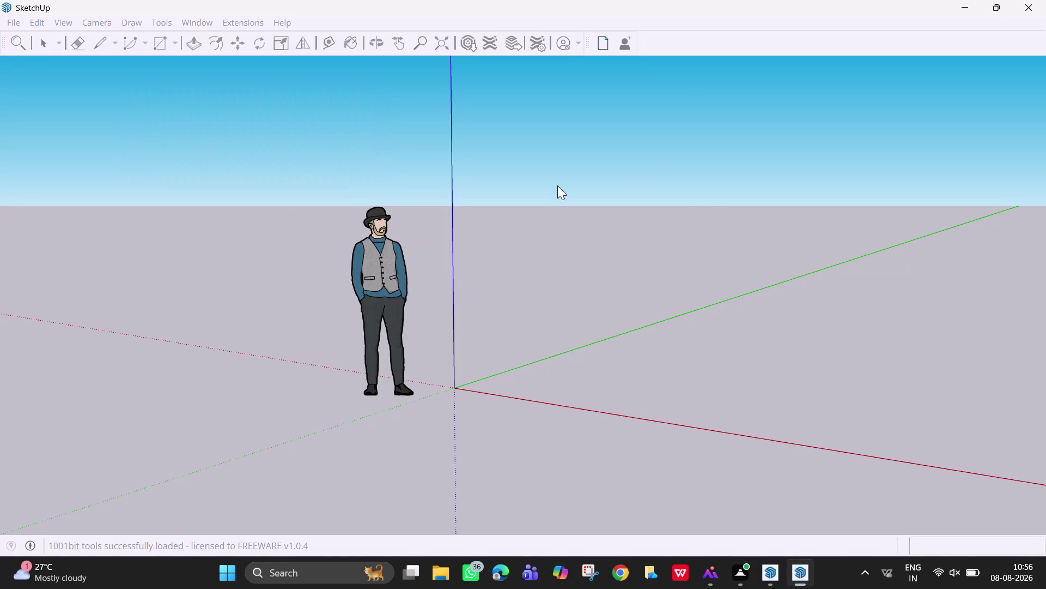
Orbit and zoom the empty model to show sky and horizon, then open Extension Manager.
middle_drag(607, 294, 741, 360)
scroll(down, 3)
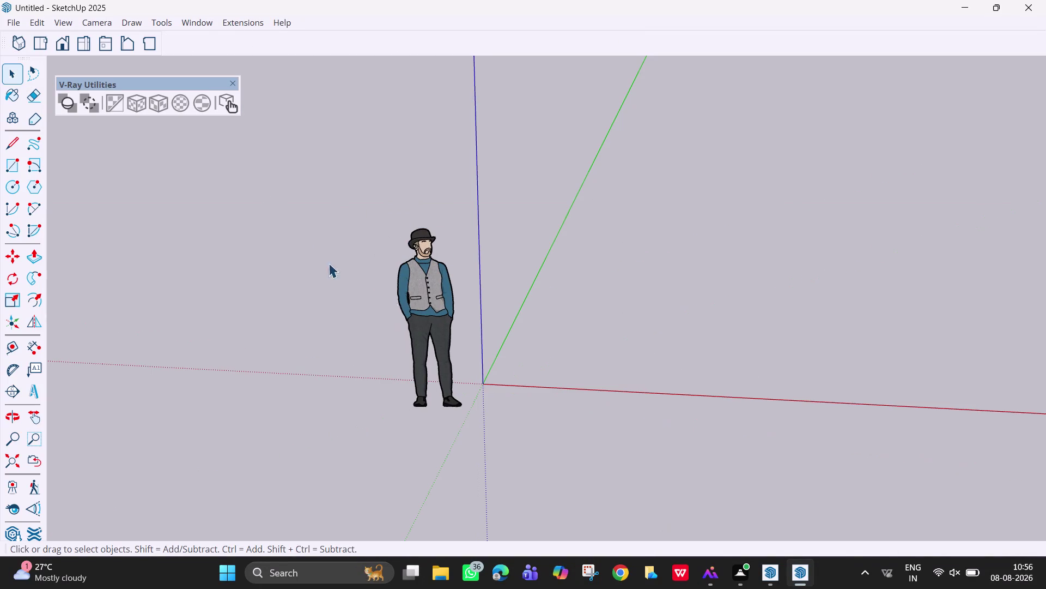
middle_drag(644, 298, 629, 251)
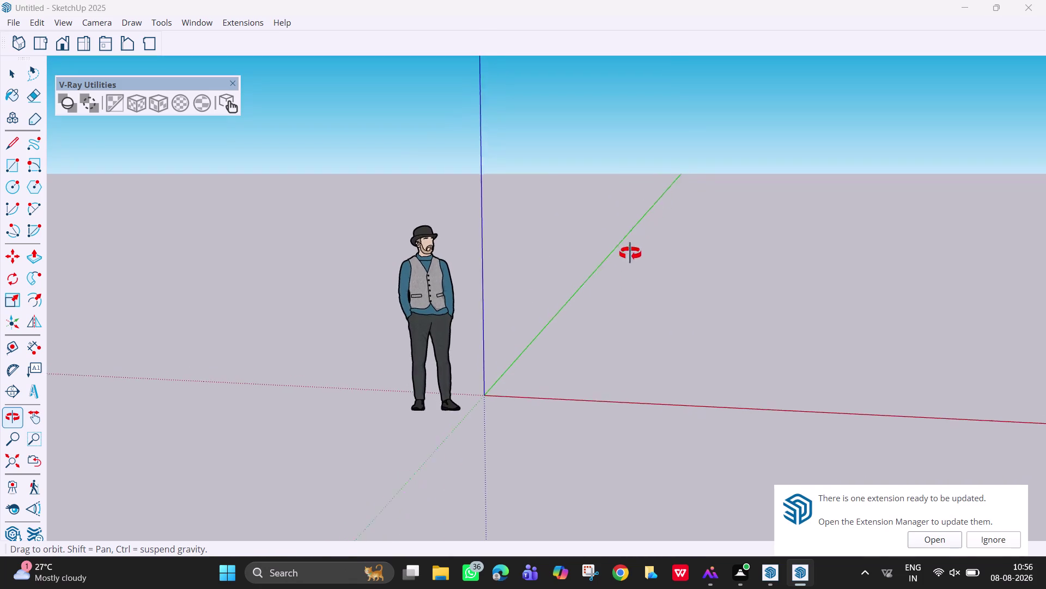
middle_drag(628, 252, 636, 256)
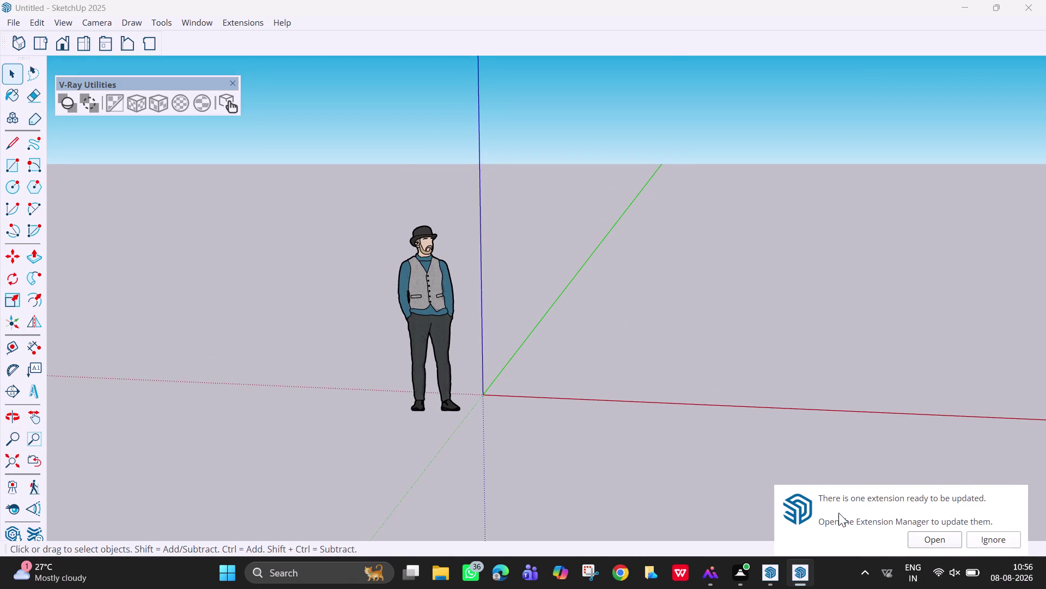
click(934, 538)
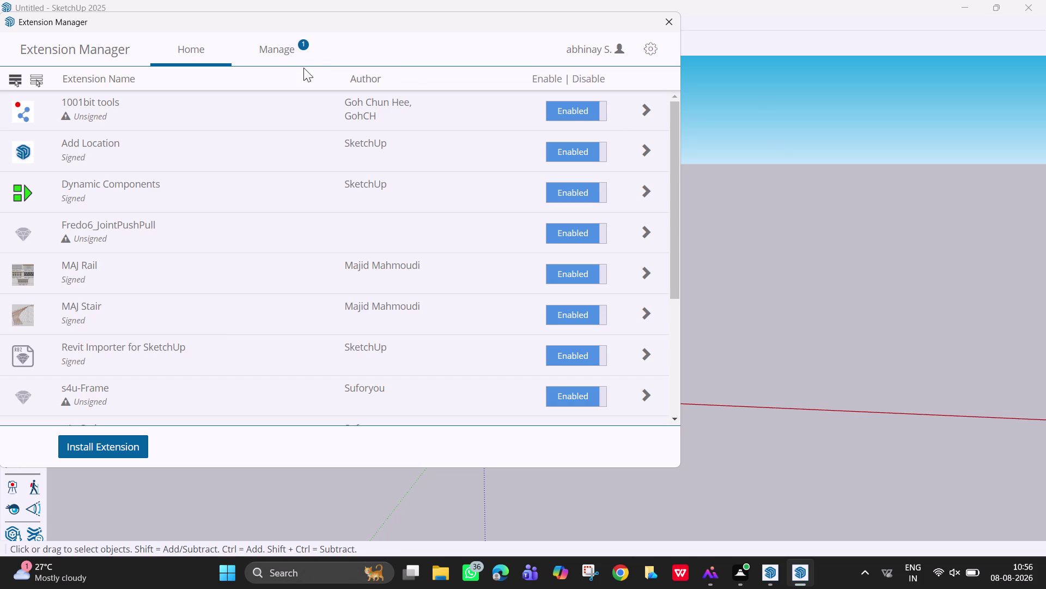
click(278, 54)
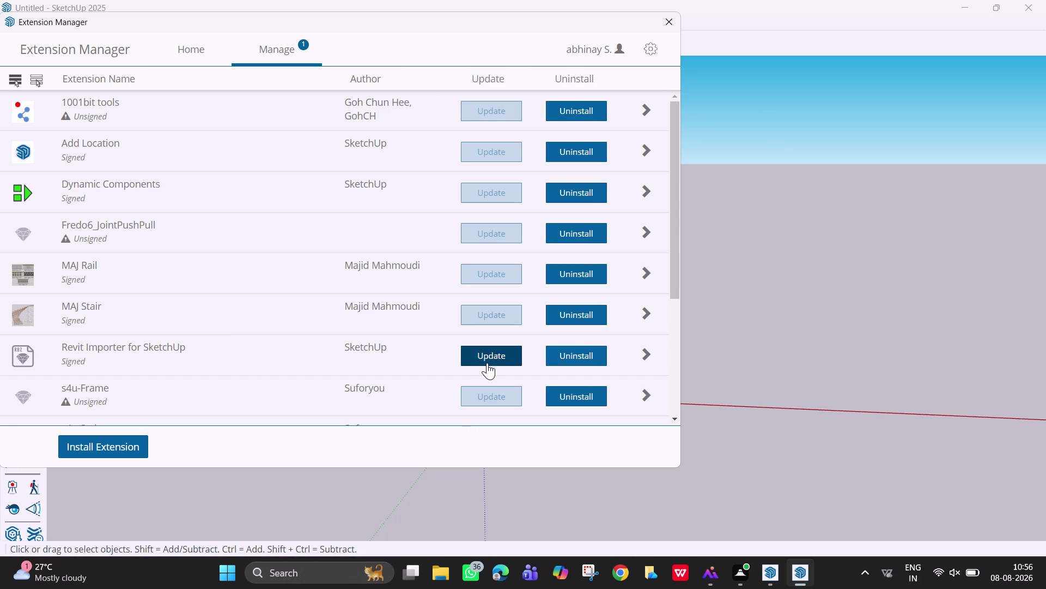
click(489, 362)
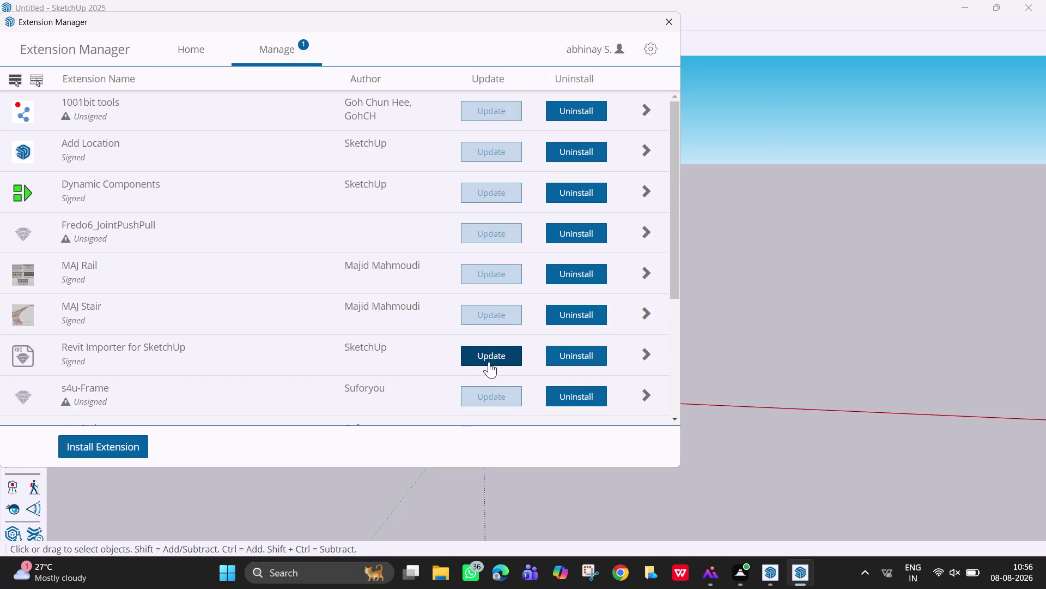
click(492, 356)
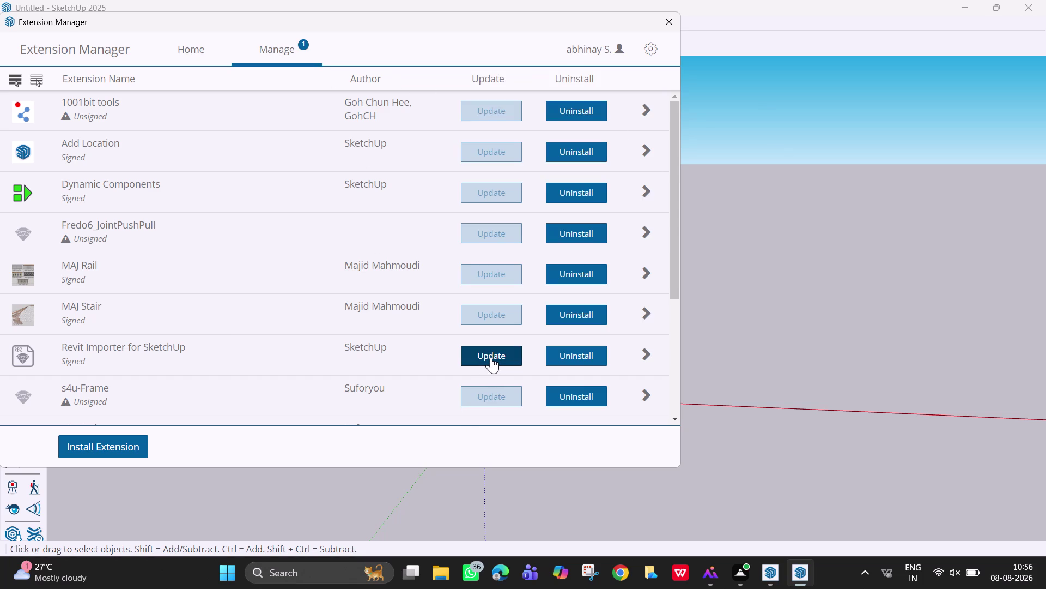
triple_click(492, 357)
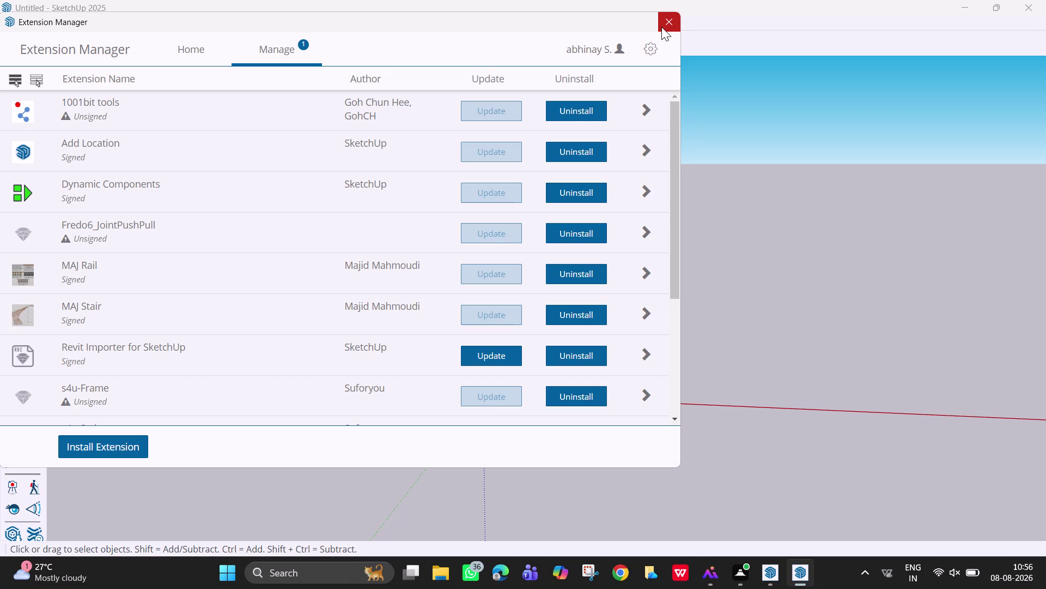
click(496, 351)
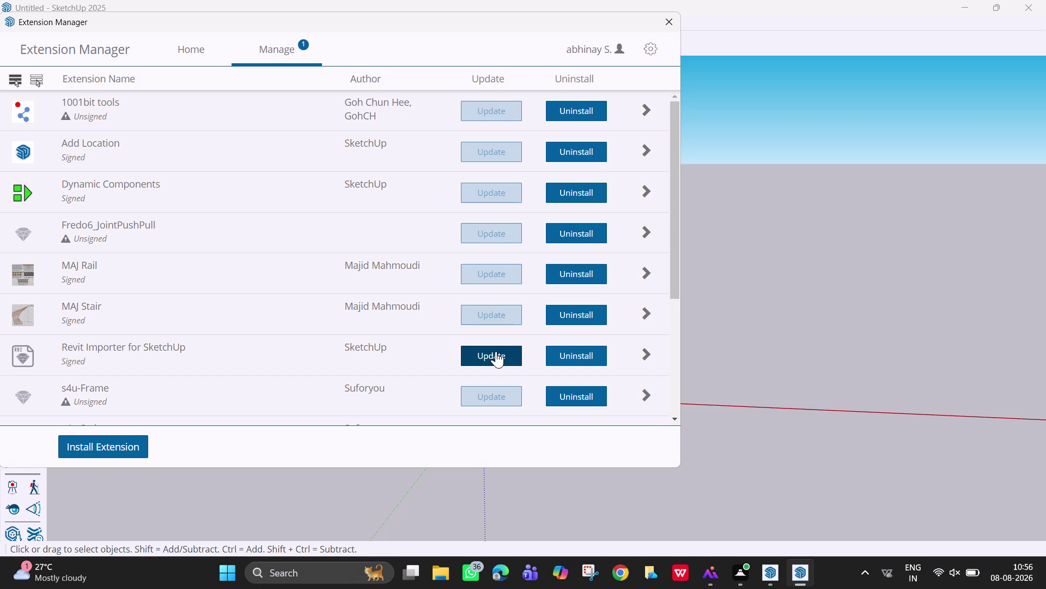
triple_click(496, 351)
click(496, 351)
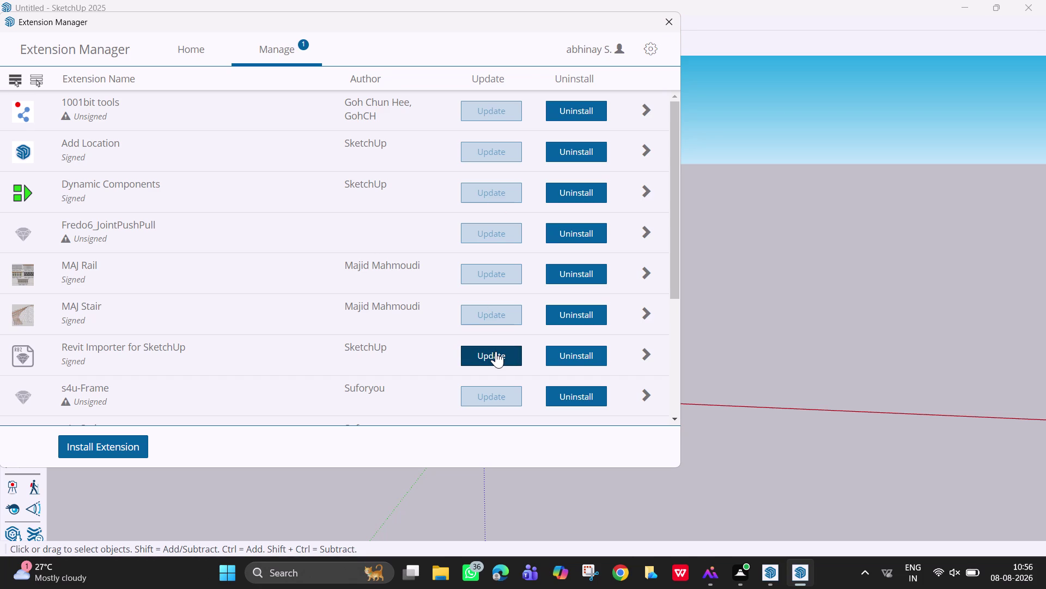
click(496, 351)
click(496, 351)
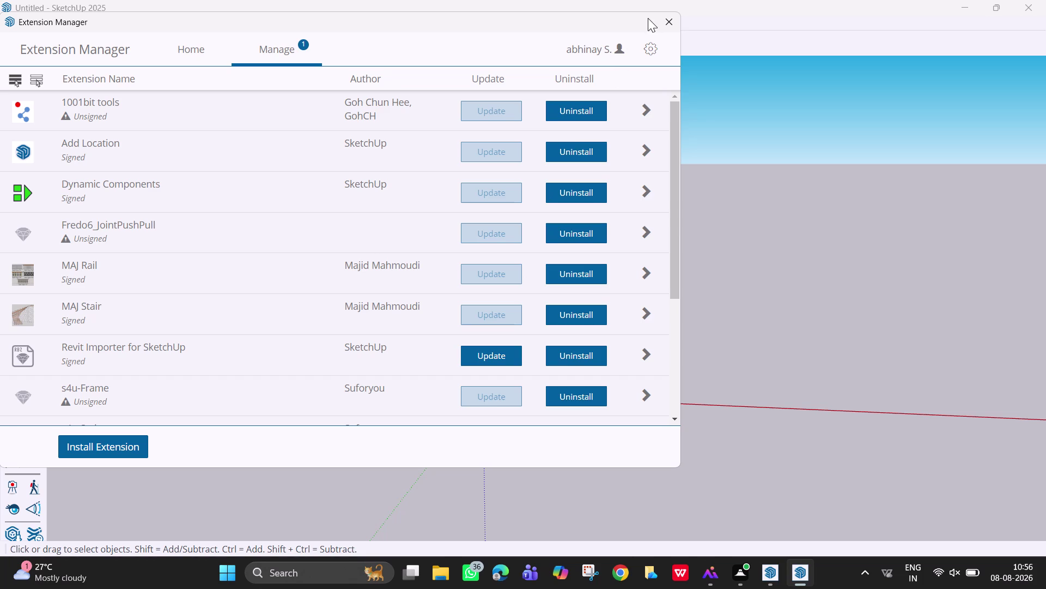
click(673, 23)
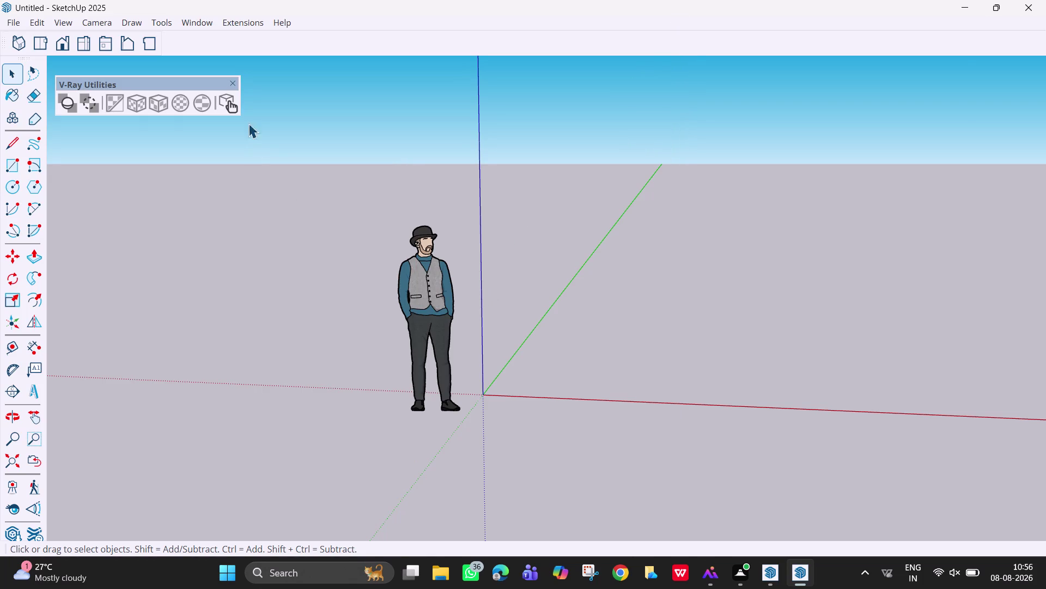
Drag the floating V-Ray Utilities toolbar up toward the top toolbar row.
drag(173, 86, 432, 31)
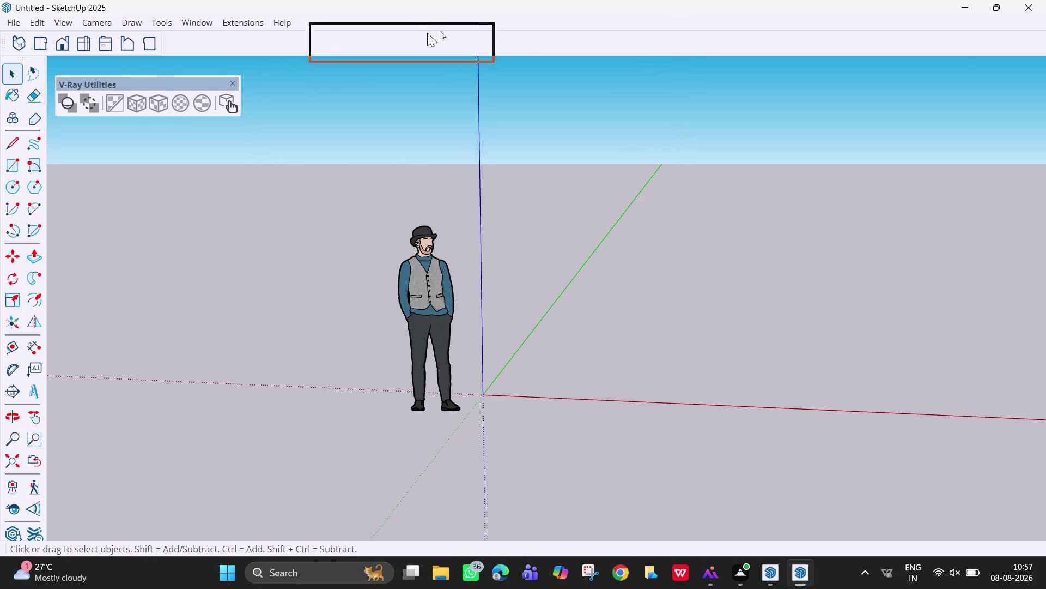
drag(432, 32, 797, 19)
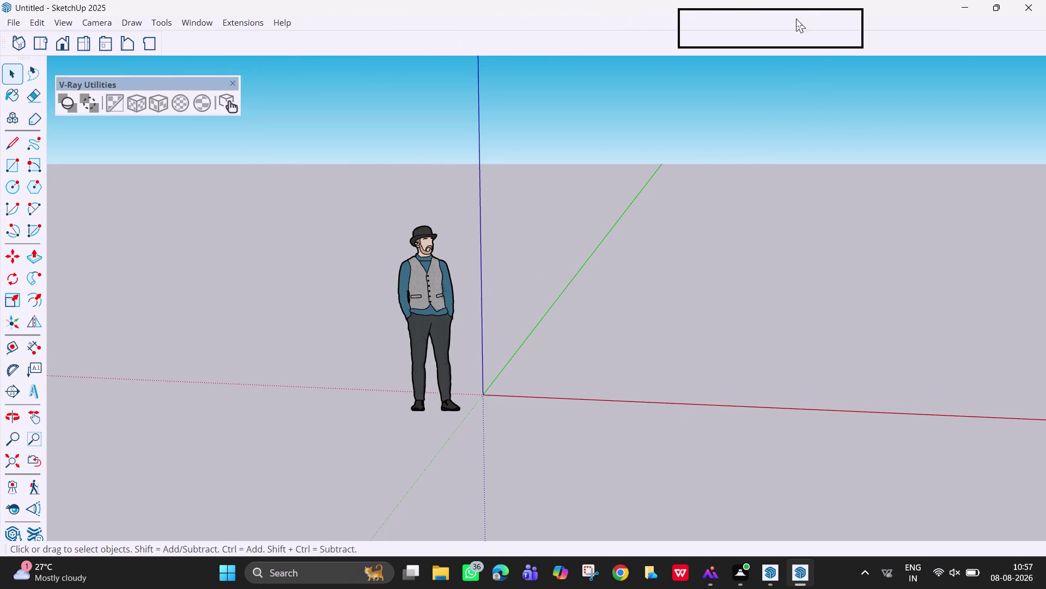
drag(796, 19, 322, 40)
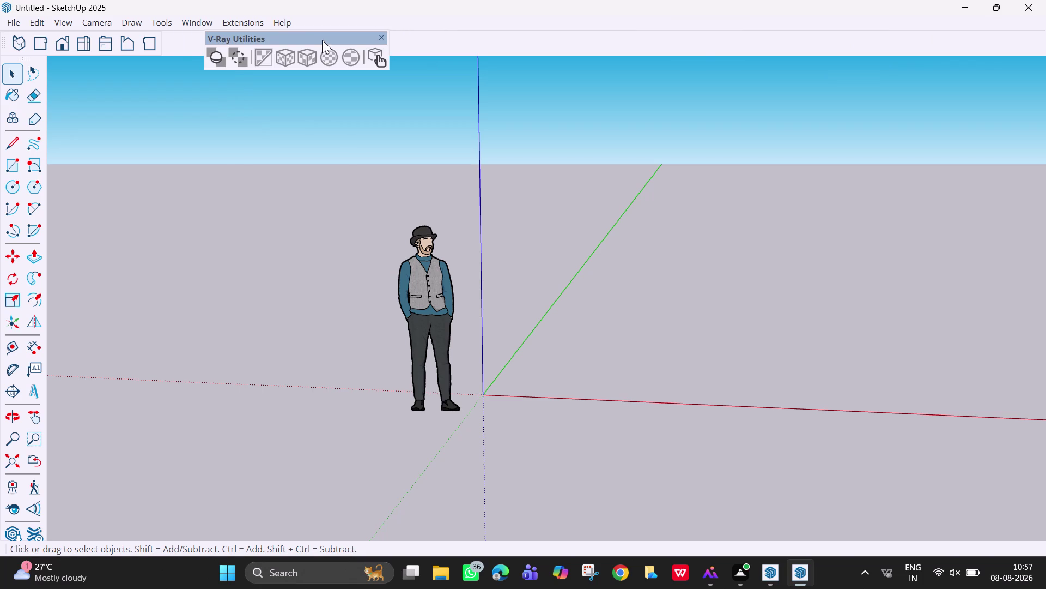
click(68, 25)
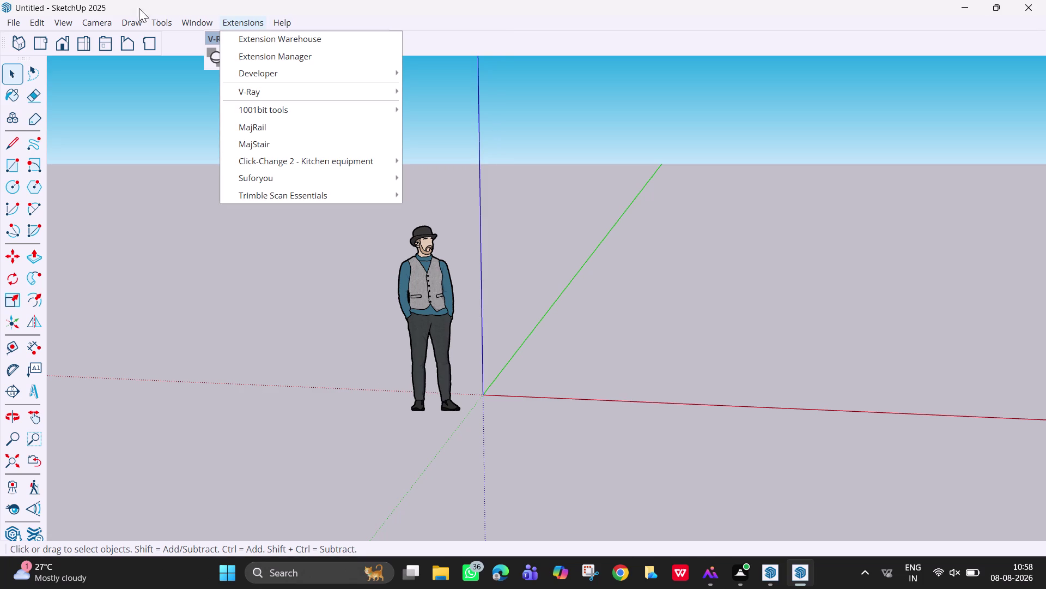
Close the extensions list and move the V-Ray Utilities toolbar higher up.
click(91, 19)
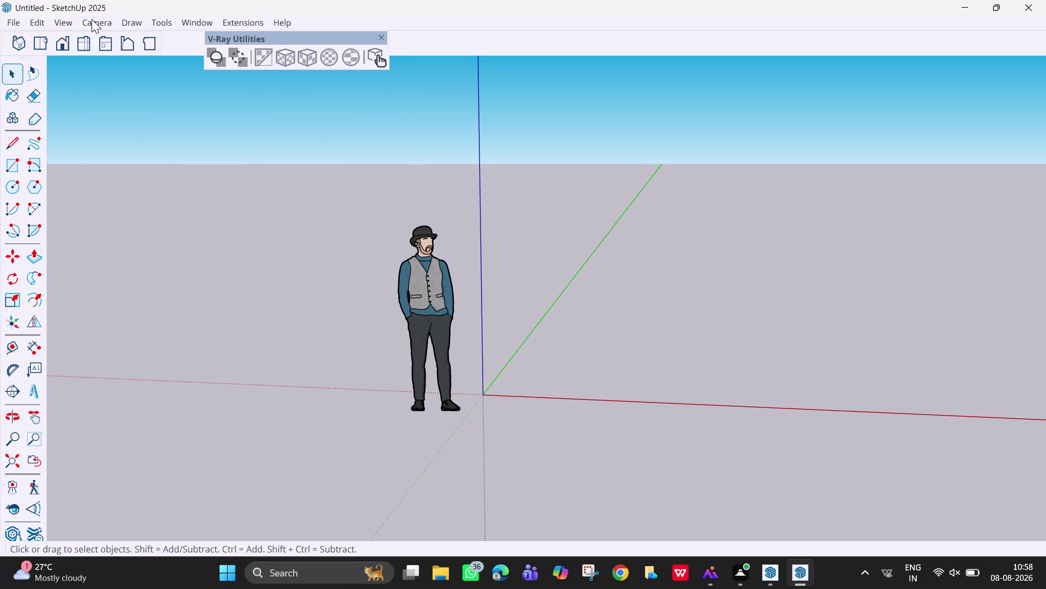
click(4, 34)
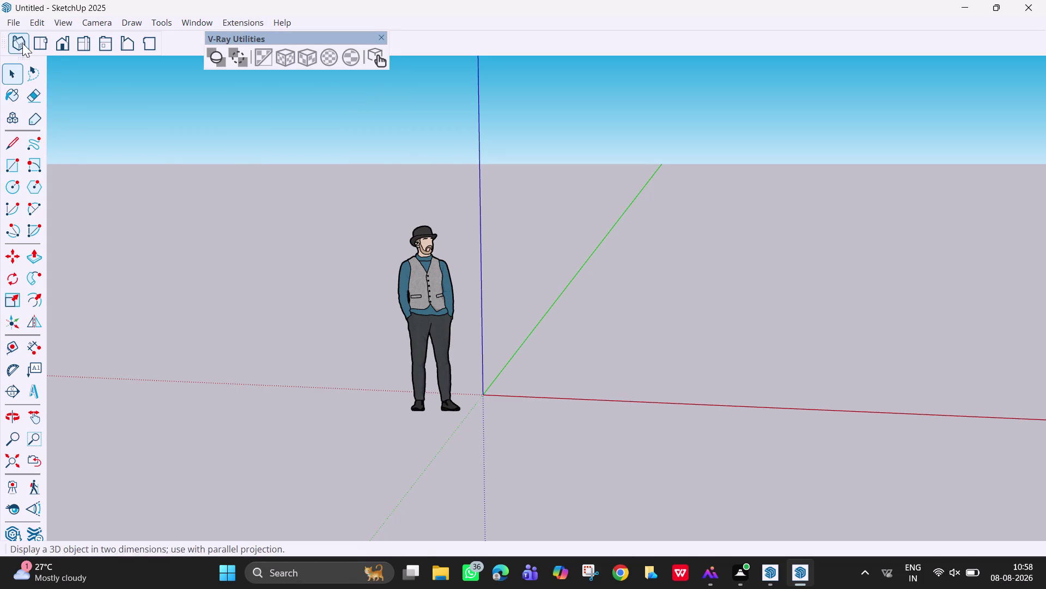
drag(251, 39, 412, 25)
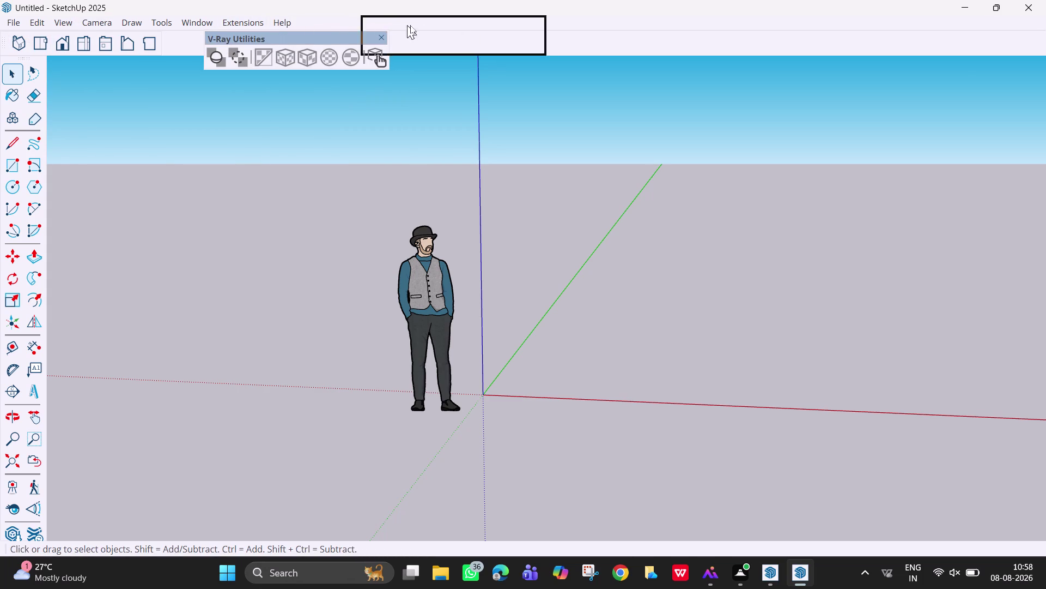
drag(412, 25, 436, 26)
In the Toolbars options, turn off Large Icons and Show Screen Tips, then close.
right_click(431, 25)
right_click(423, 24)
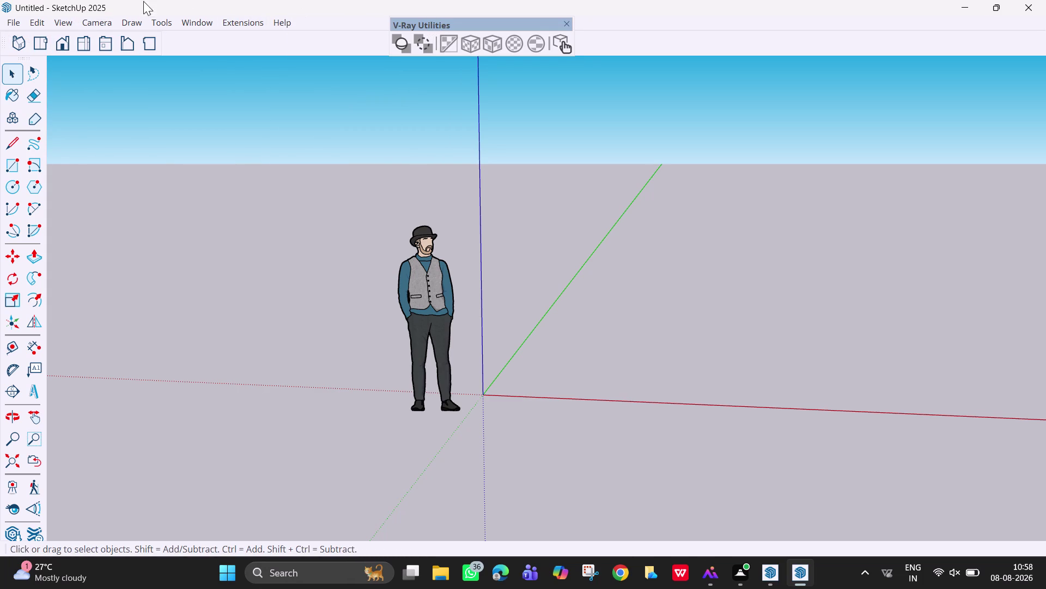
click(60, 19)
click(79, 35)
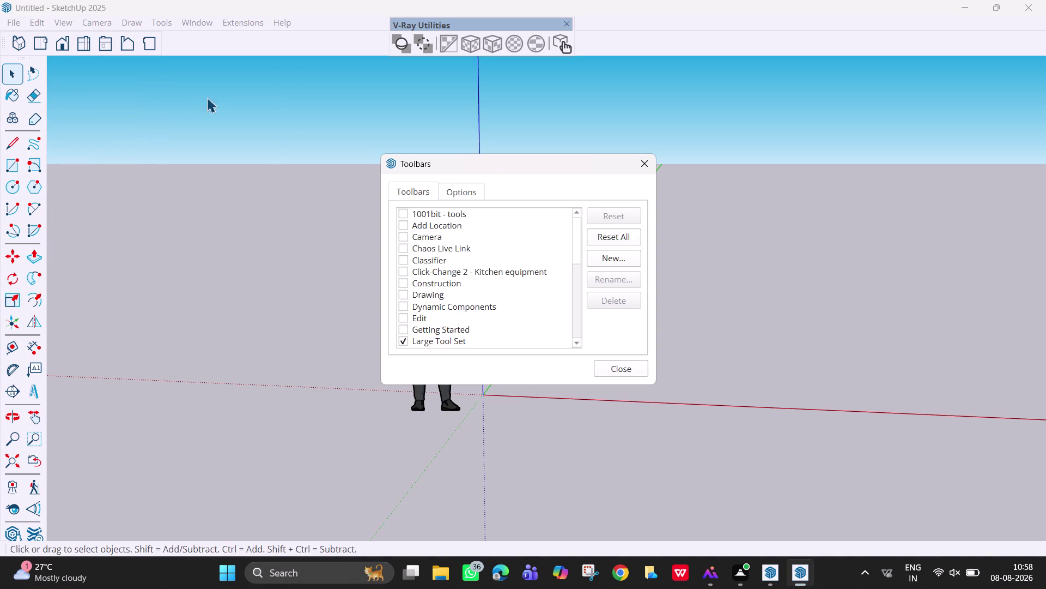
click(421, 191)
click(477, 195)
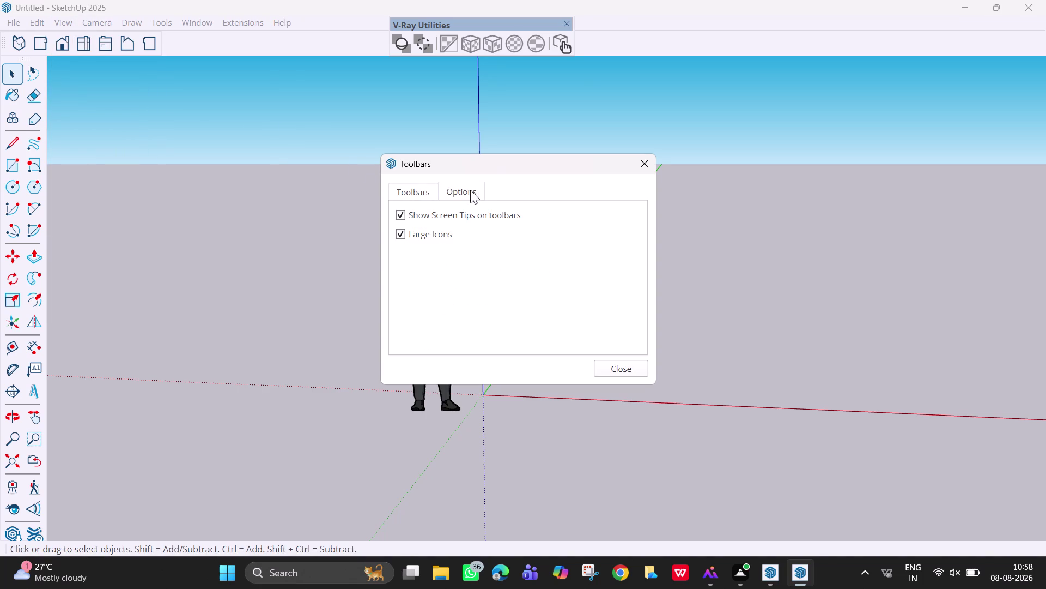
click(395, 234)
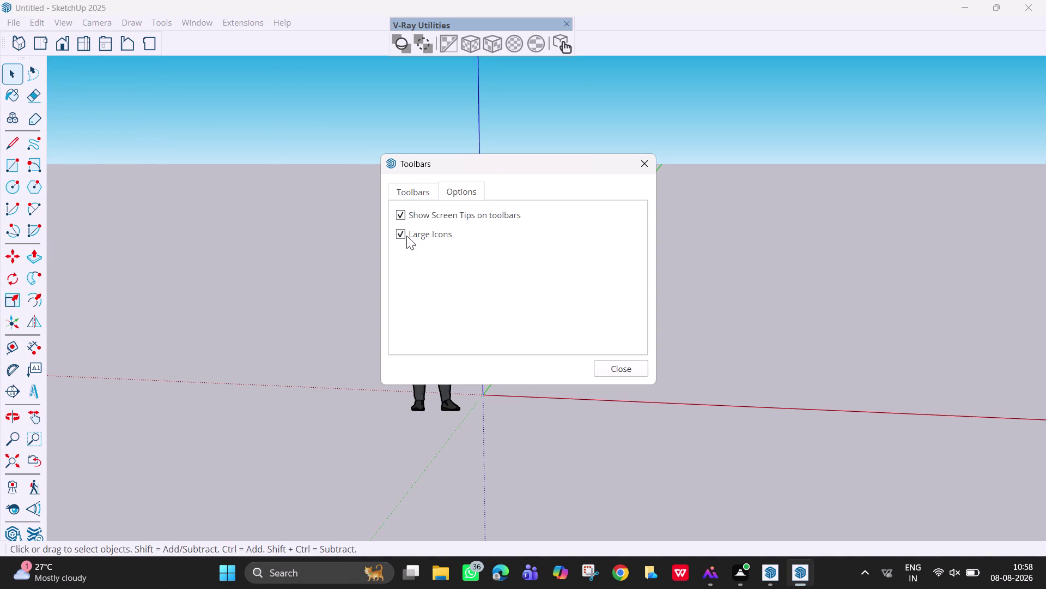
click(399, 232)
click(399, 217)
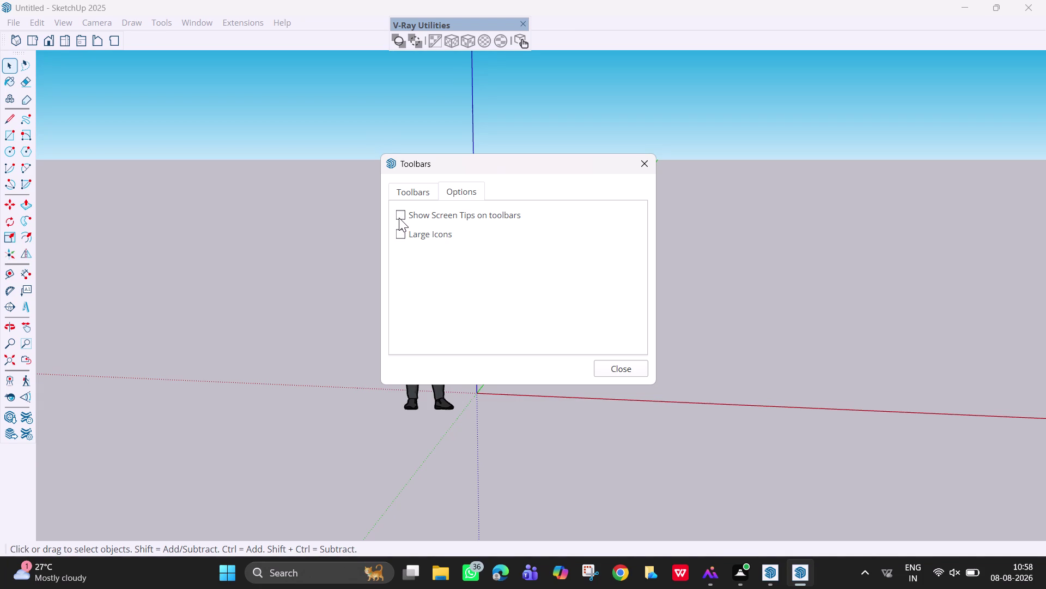
click(399, 218)
click(620, 373)
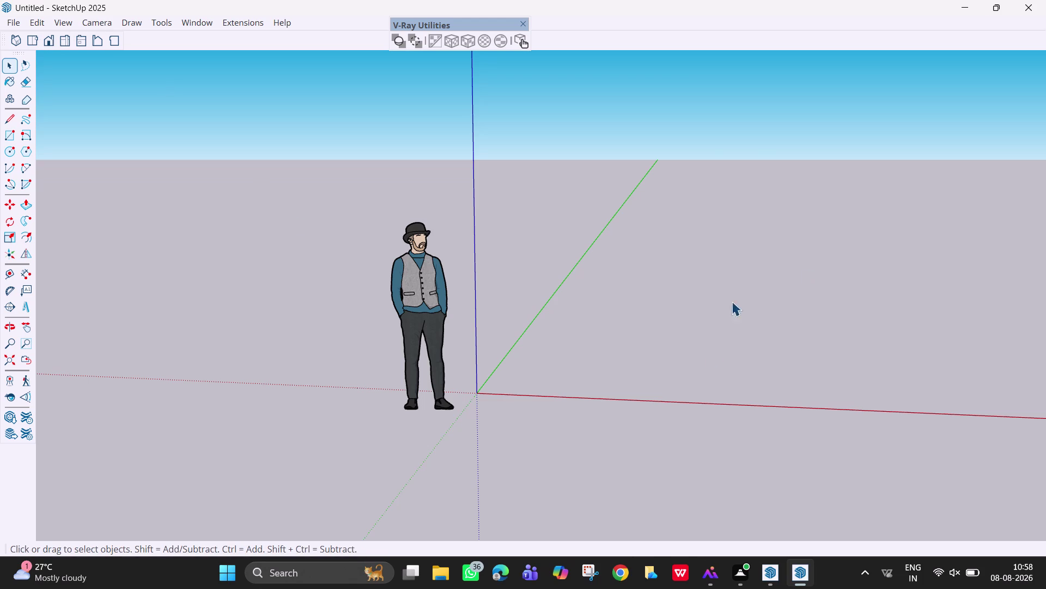
Draw a trial 12',12 rectangle on the ground plane.
middle_drag(671, 257, 697, 337)
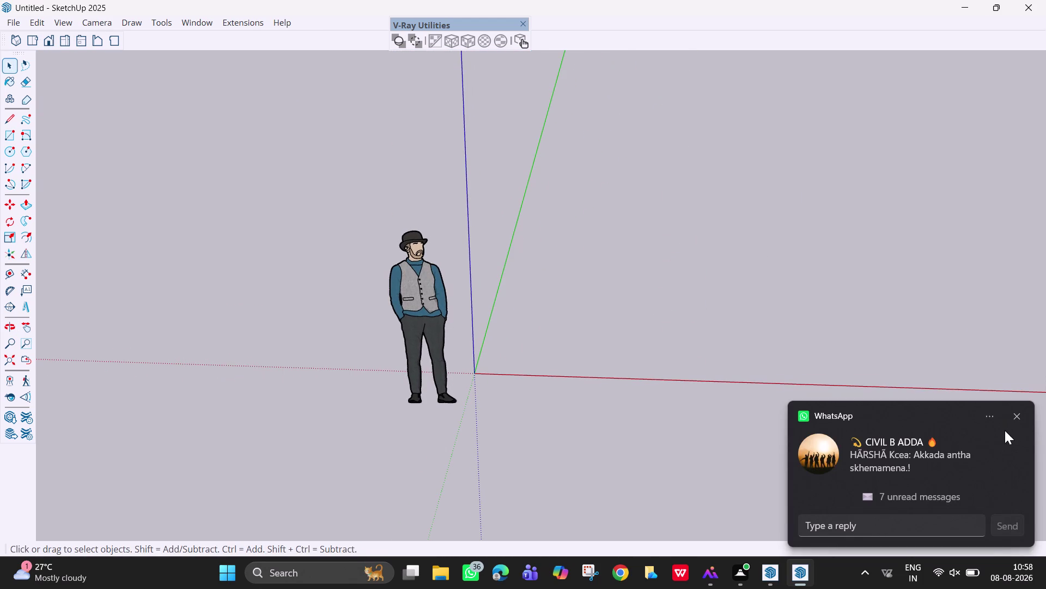
click(1015, 413)
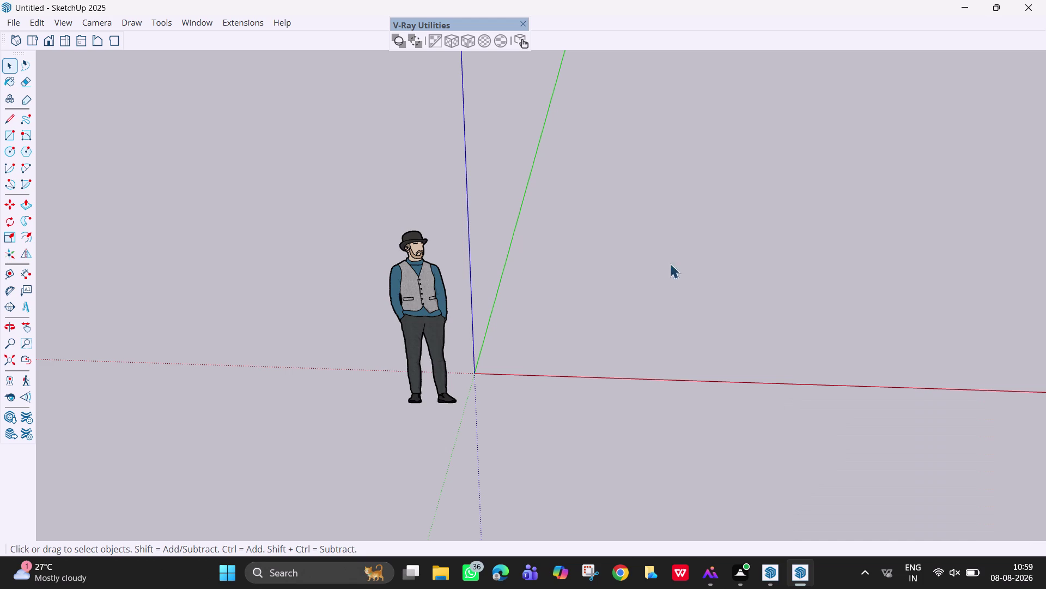
key(r)
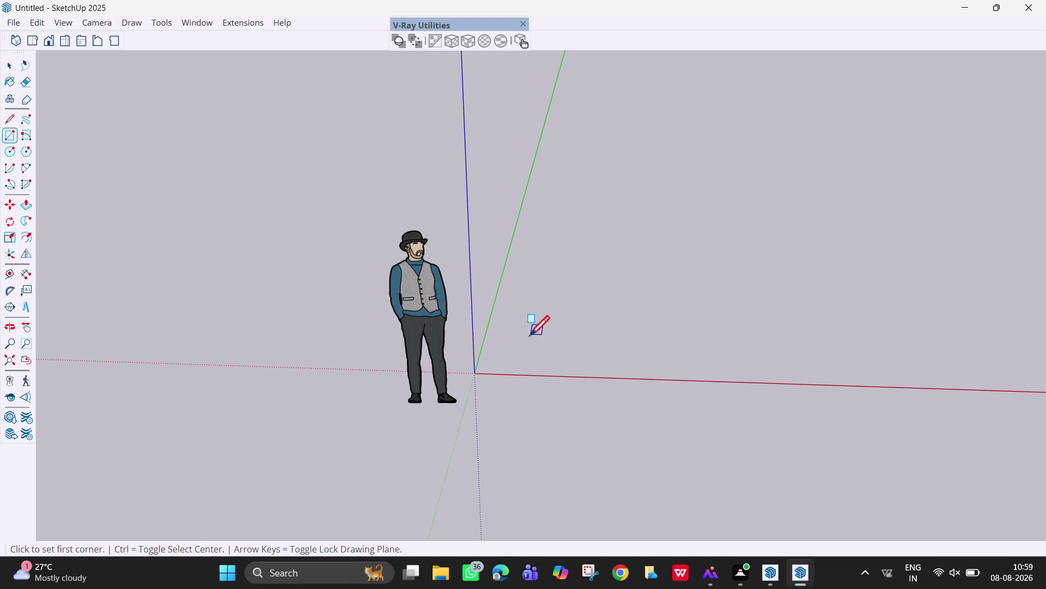
click(525, 339)
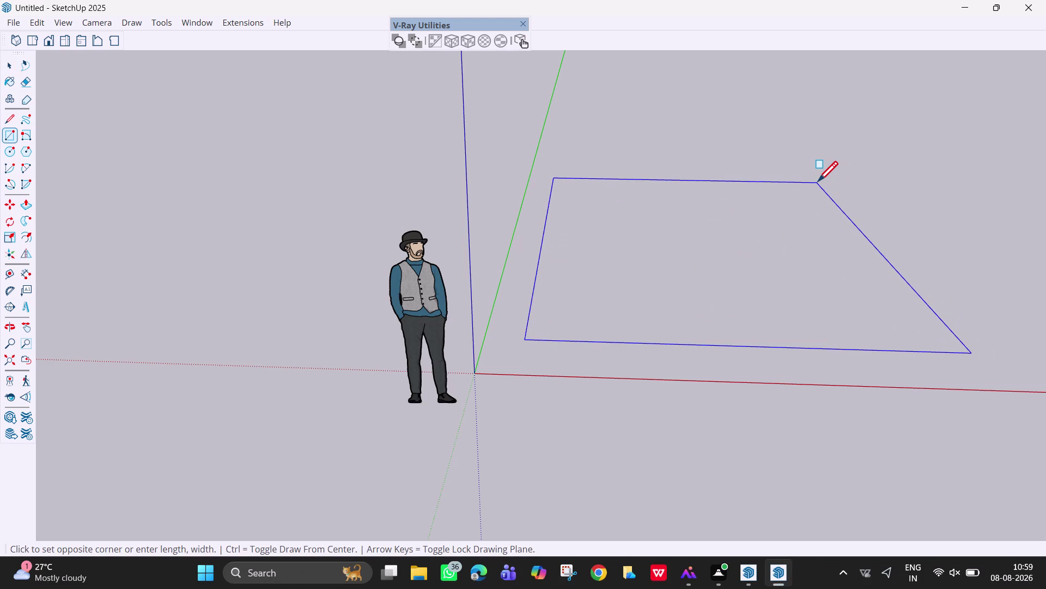
text(12)
key(apostrophe)
text(,12)
key(Return)
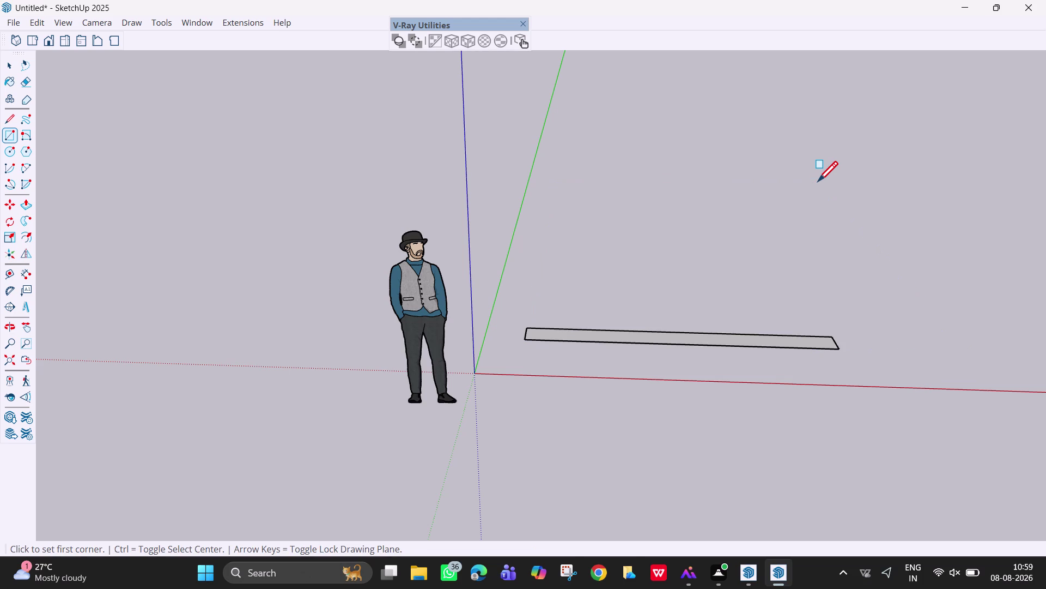
Undo the stray thin rectangle and return to the Select tool.
key(ctrl+z)
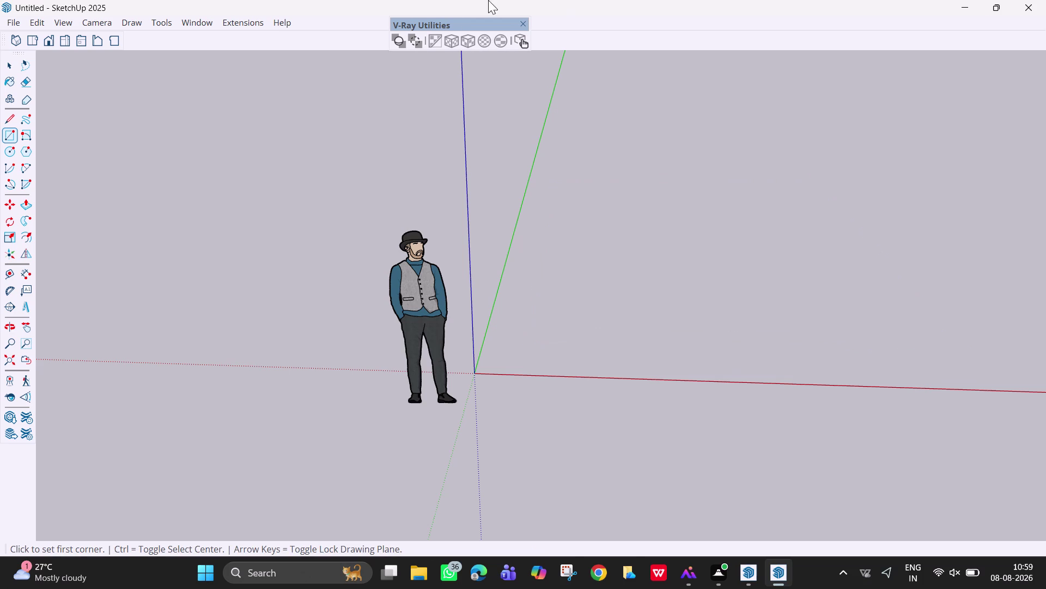
key(Escape)
key(space)
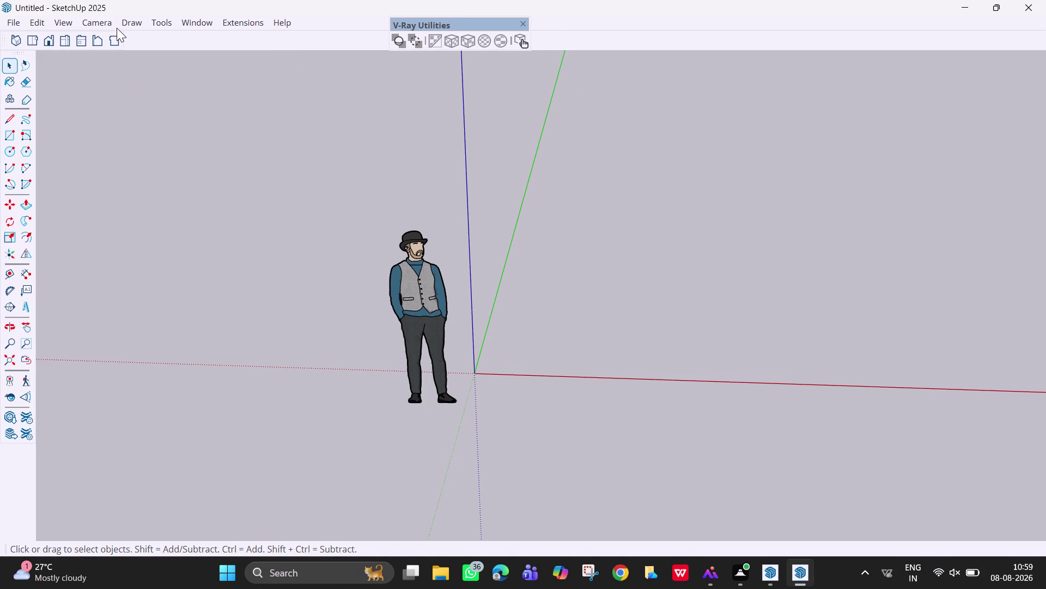
Dismiss the extensions list, tick Measurements in the toolbar list, and close V-Ray Utilities.
click(133, 22)
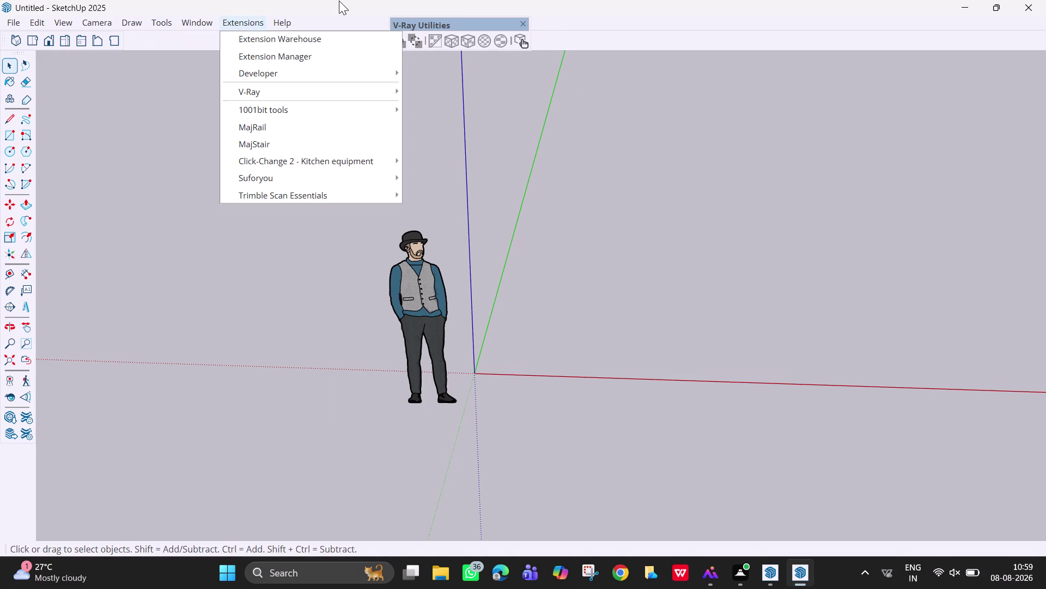
click(339, 19)
right_click(333, 40)
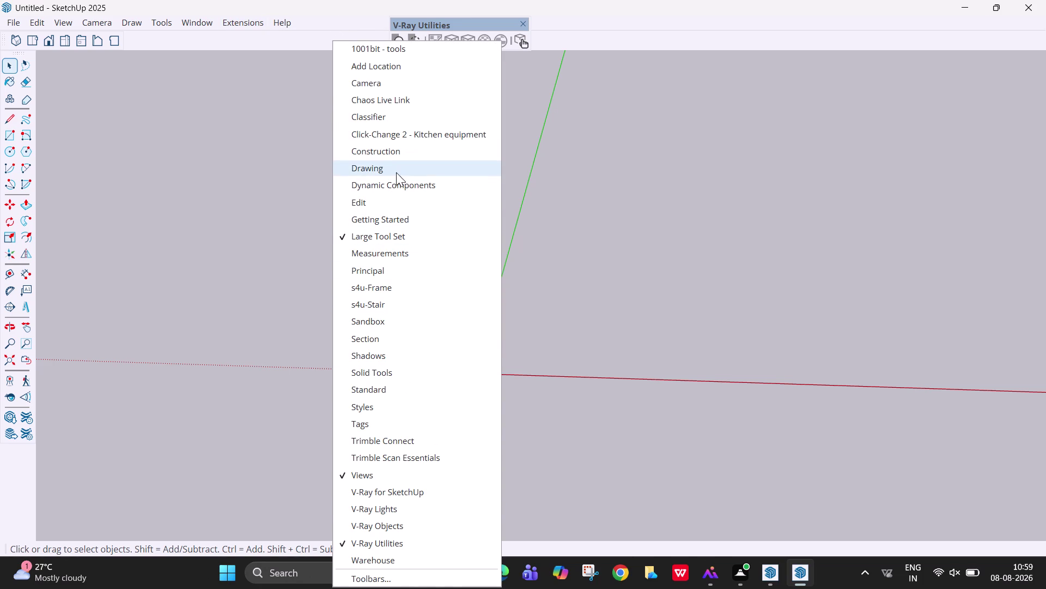
click(395, 248)
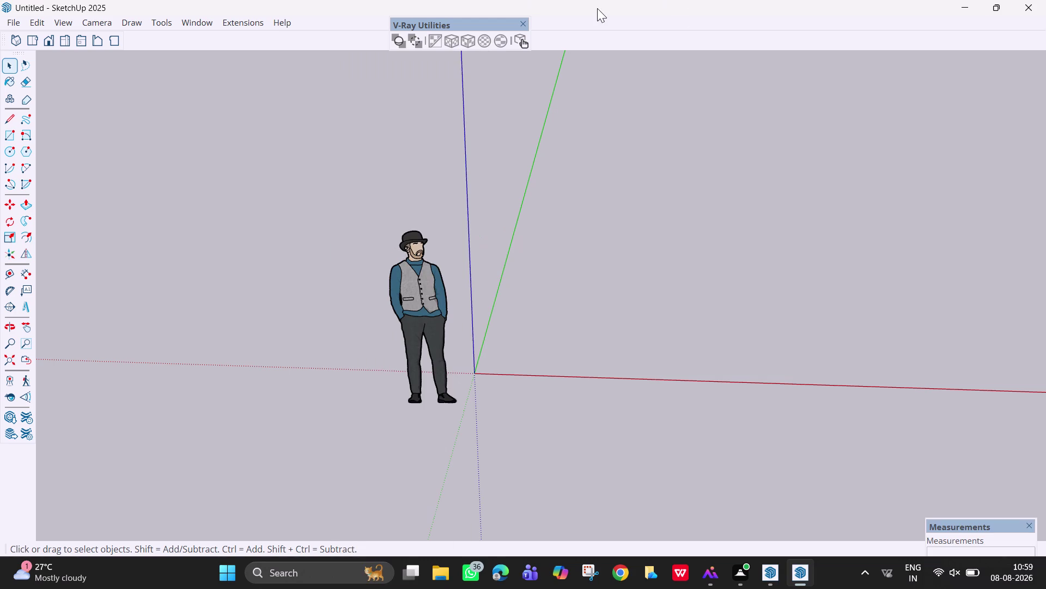
click(524, 21)
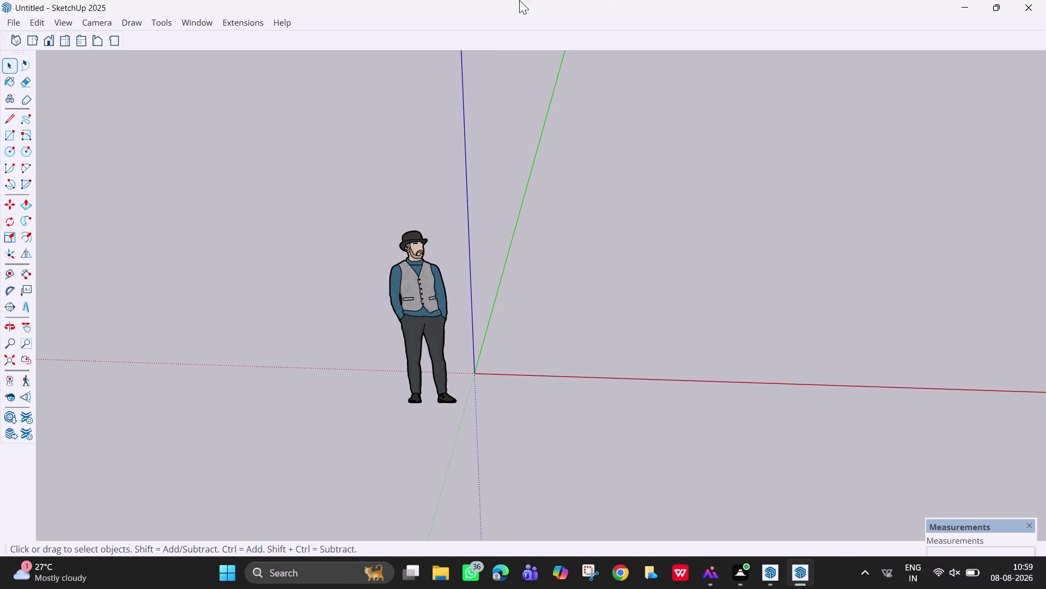
middle_drag(501, 271, 481, 299)
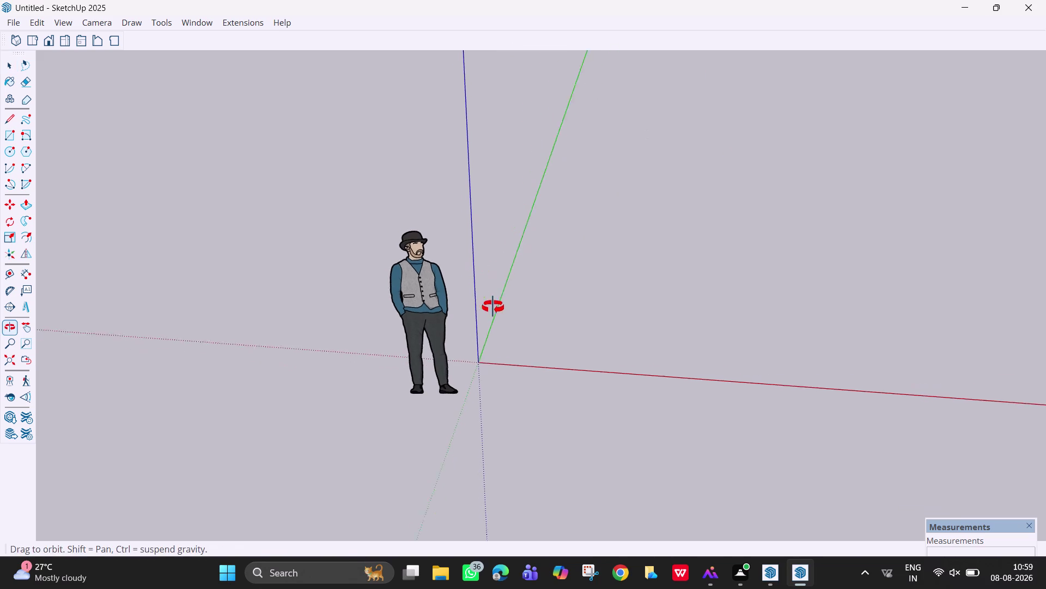
Select the standing man component and delete it.
middle_drag(481, 299, 505, 313)
key(r)
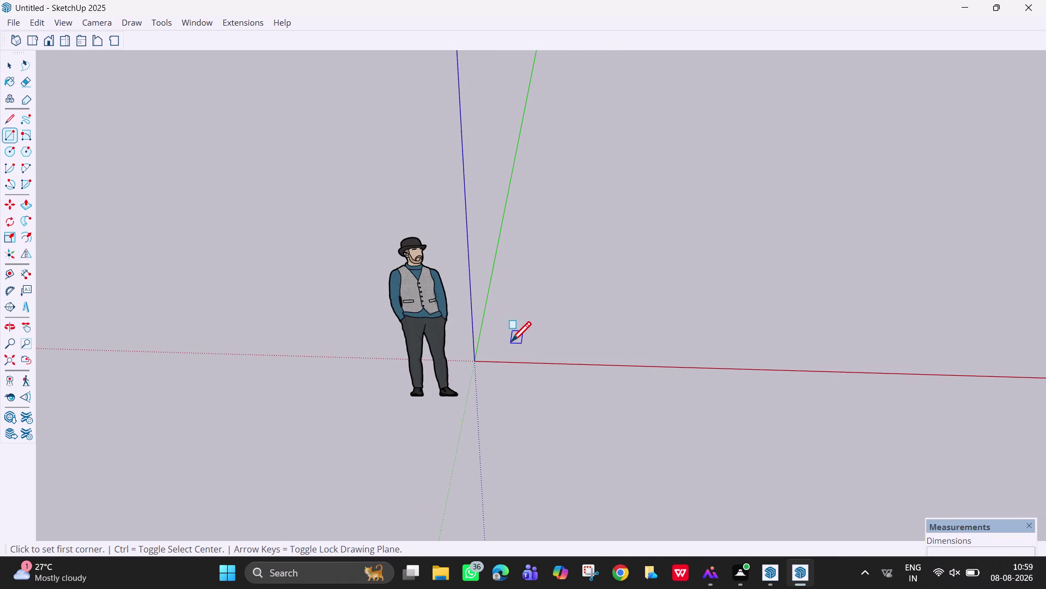
key(space)
click(403, 292)
key(Delete)
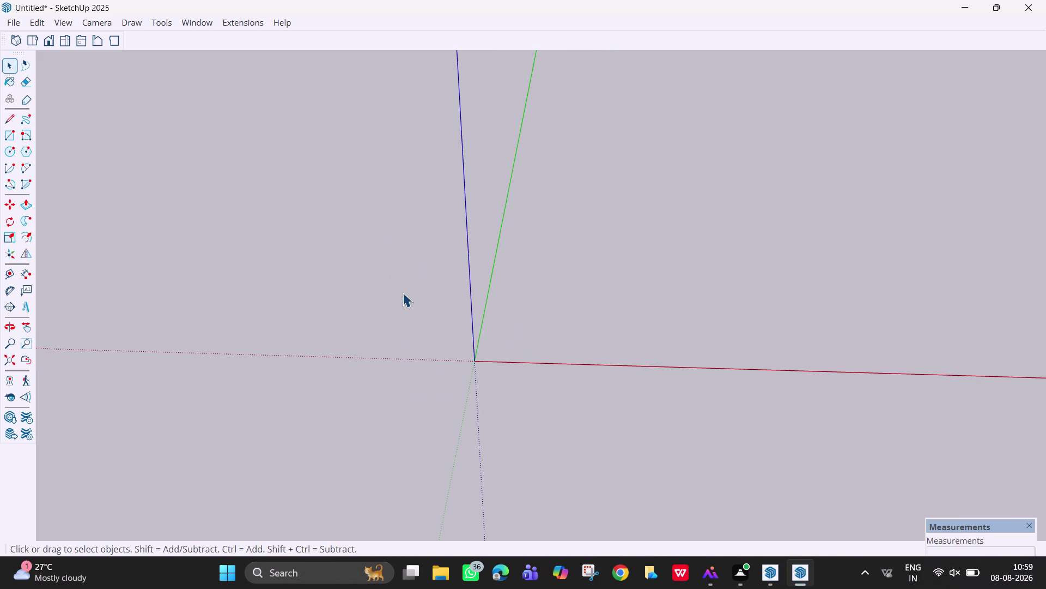
middle_drag(601, 291, 603, 290)
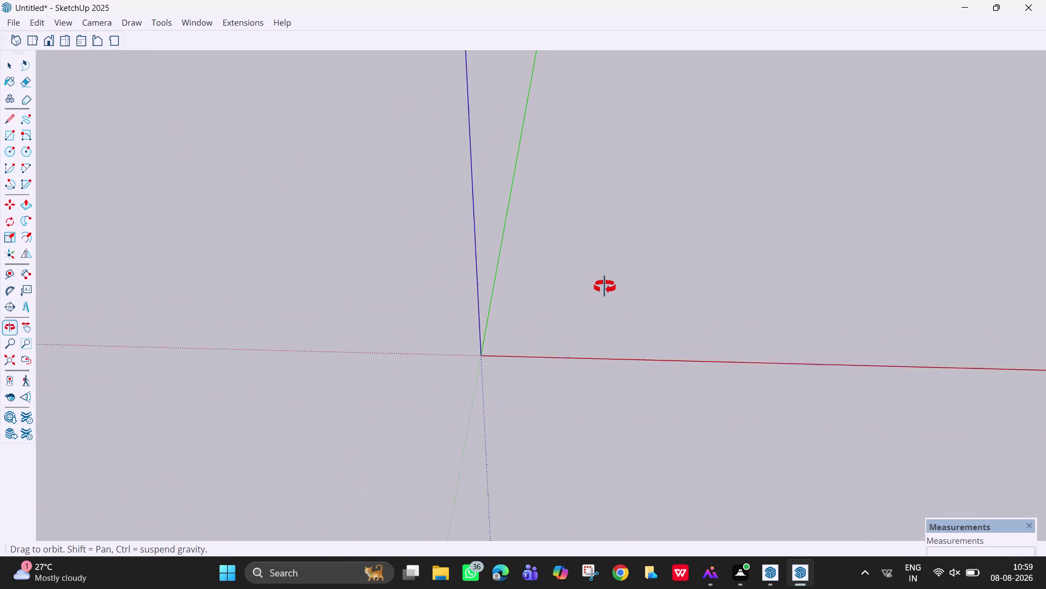
middle_drag(603, 290, 594, 319)
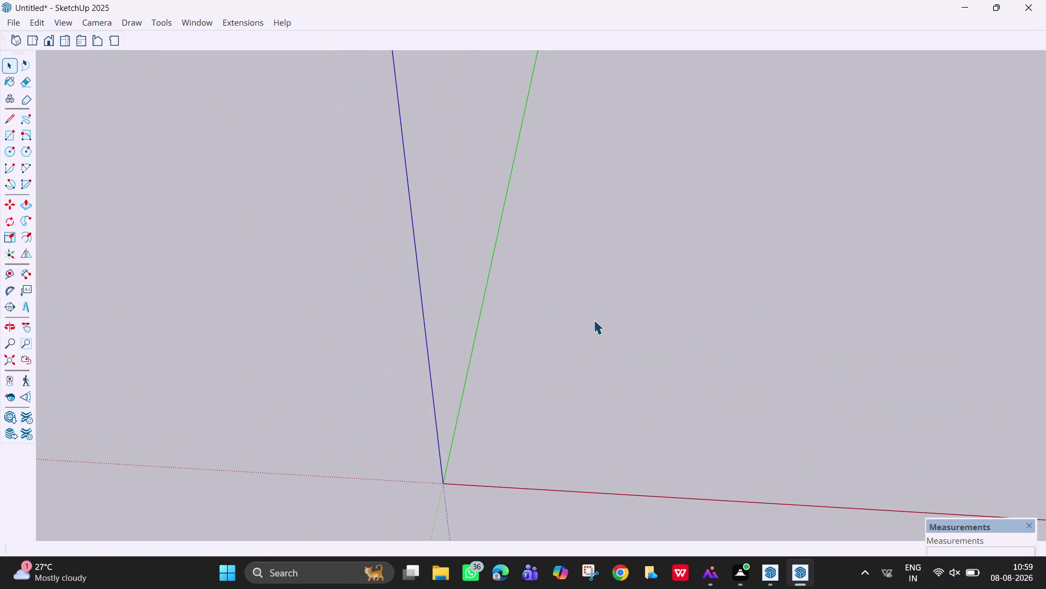
Draw a 12' × 12' rectangle on the ground by entering 12',12'.
key(r)
click(509, 445)
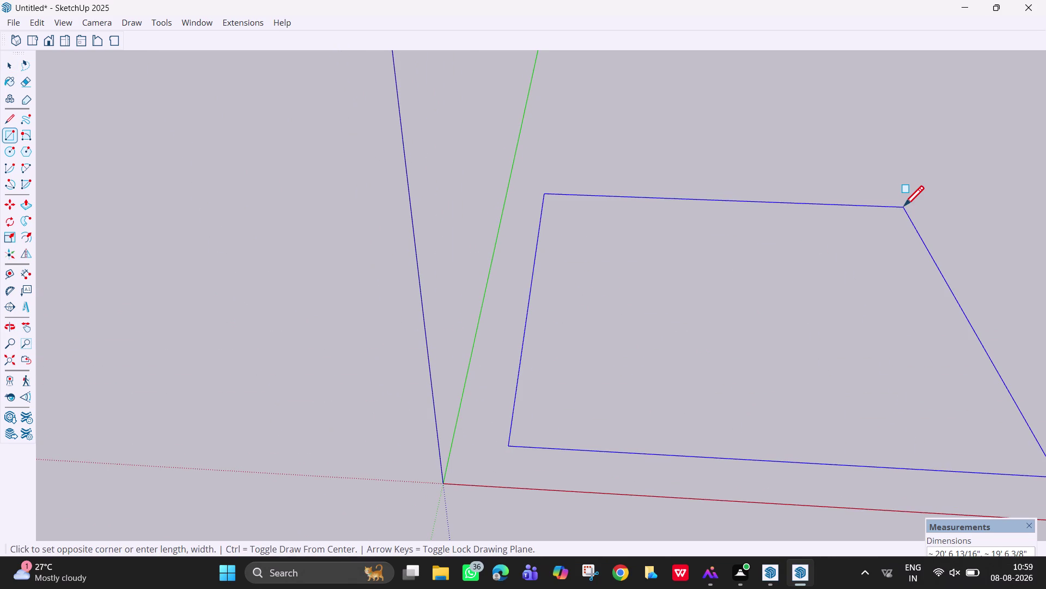
text(12')
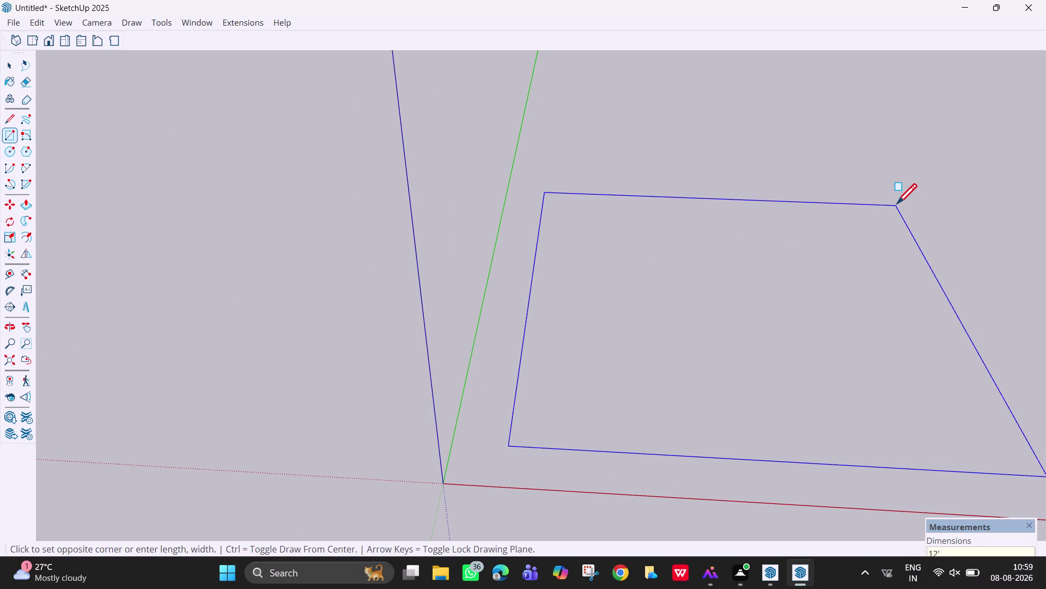
text(,12)
text(')
key(Return)
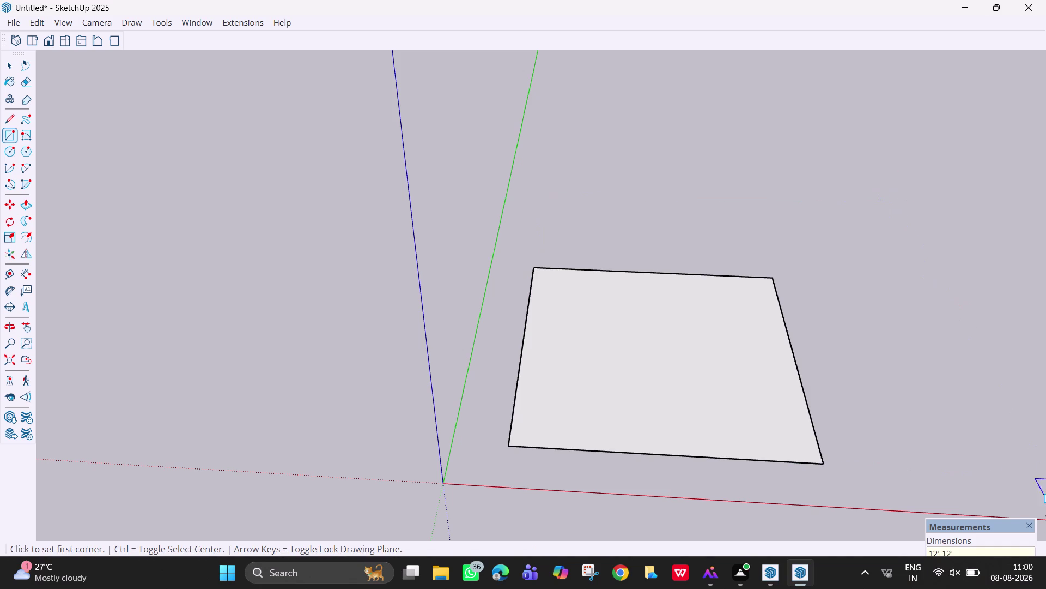
key(Escape)
Widen the Measurements box and dock it at the bottom right of the window.
drag(997, 529, 976, 522)
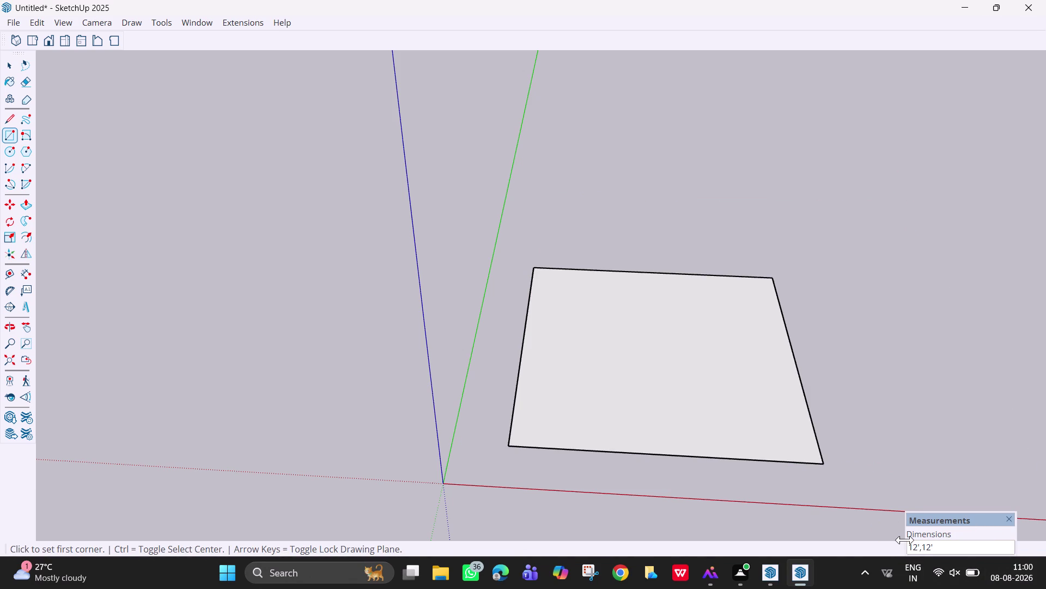
drag(905, 539, 833, 538)
drag(905, 536, 843, 531)
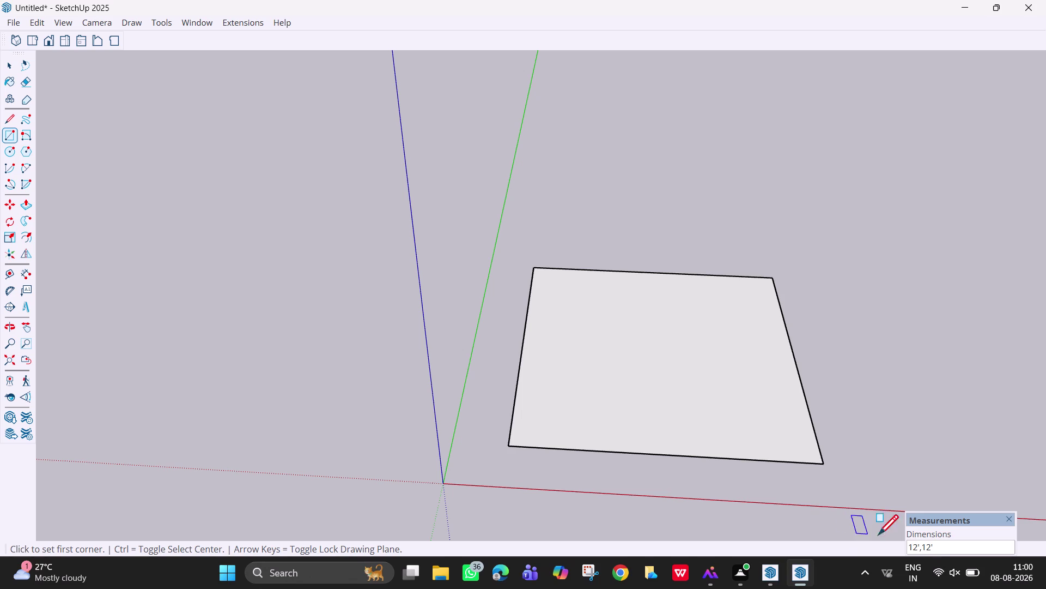
drag(1017, 538, 1045, 535)
drag(941, 519, 708, 471)
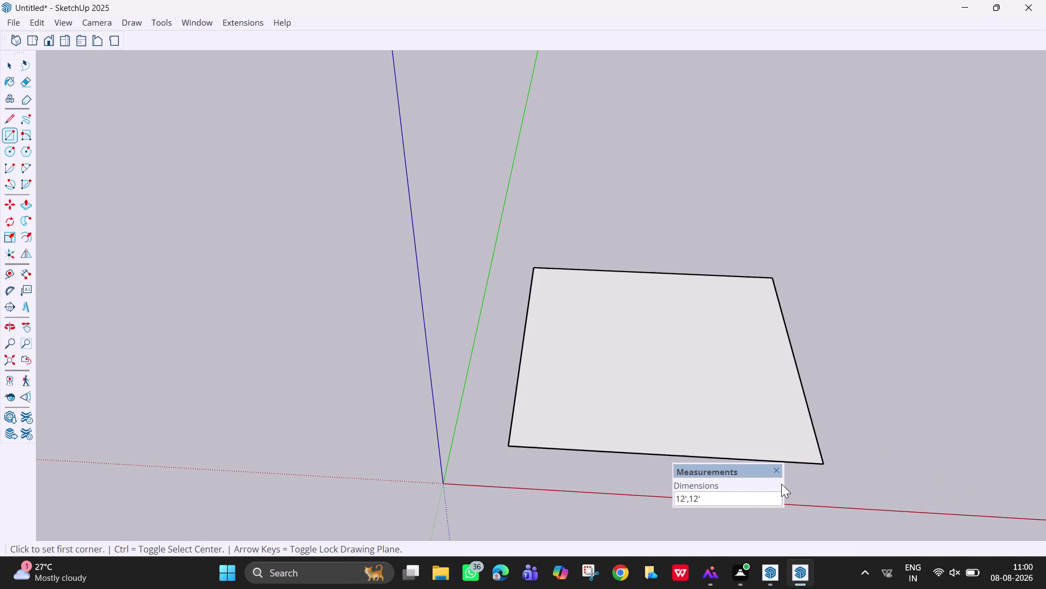
drag(784, 485, 893, 490)
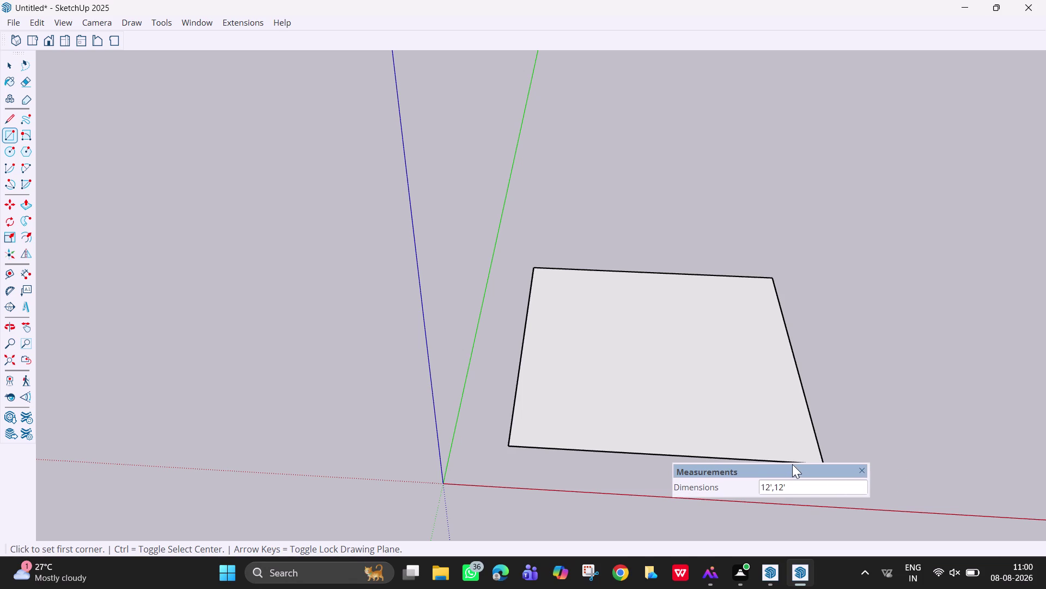
drag(793, 464, 968, 522)
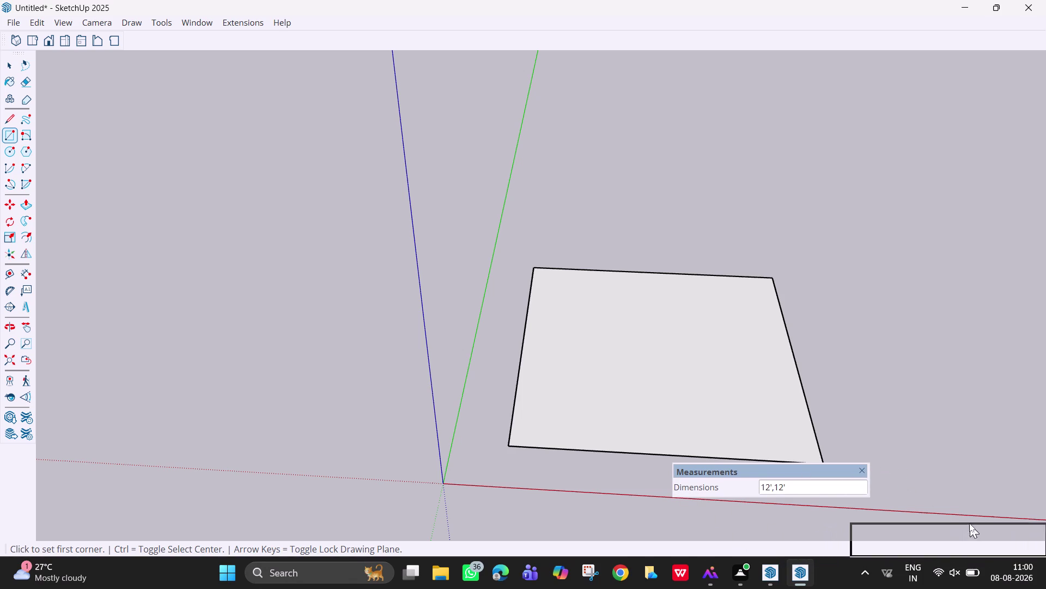
drag(969, 522, 969, 526)
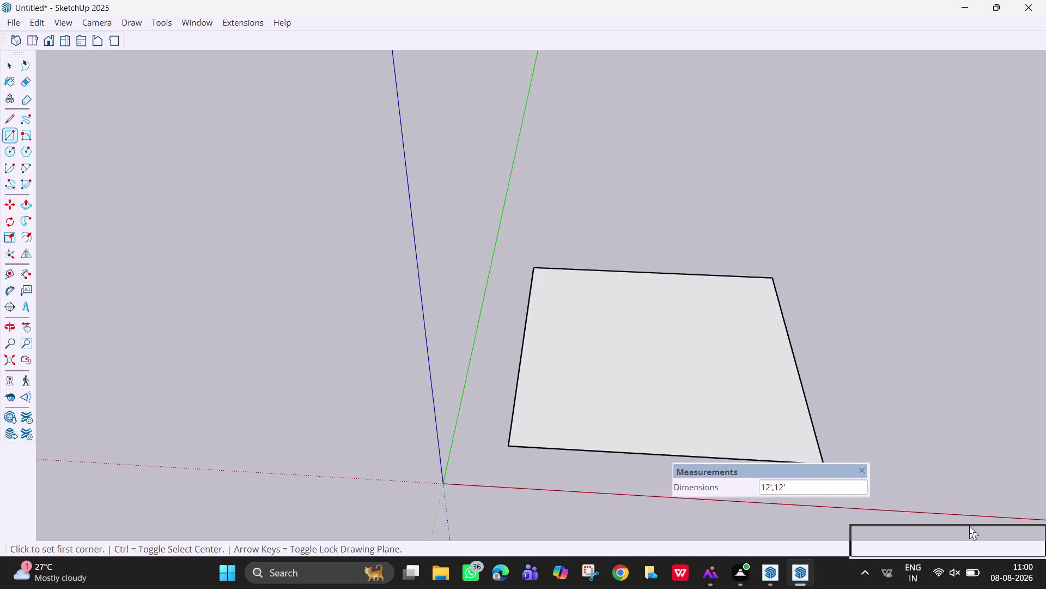
drag(970, 525, 970, 525)
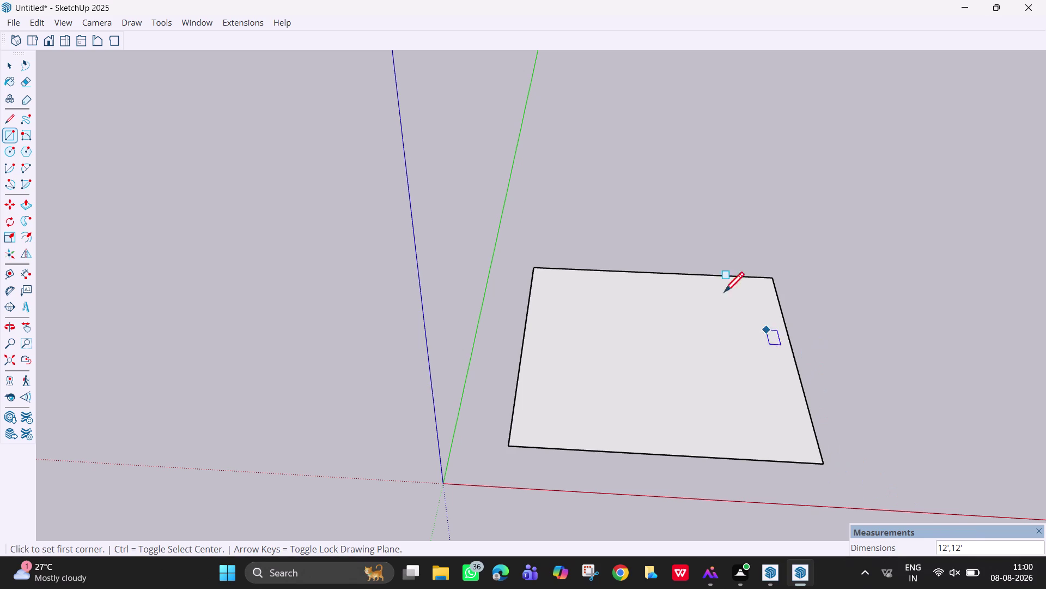
key(Escape)
middle_drag(751, 371, 708, 328)
Offset the floor square's outline 4.5 inches inward using Offset (F).
key(space)
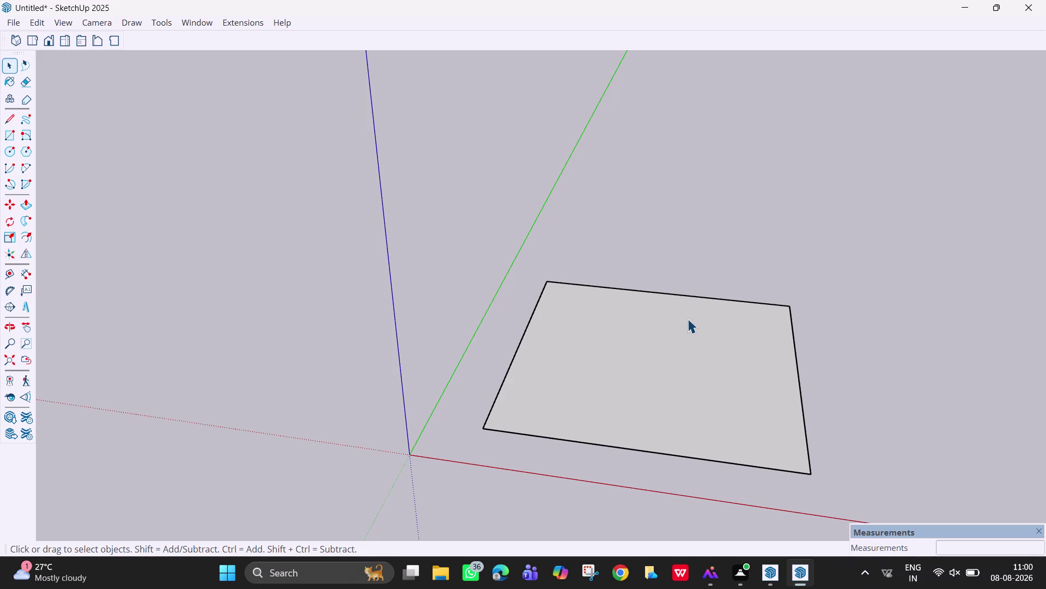
text(f)
key(space)
key(f)
click(527, 340)
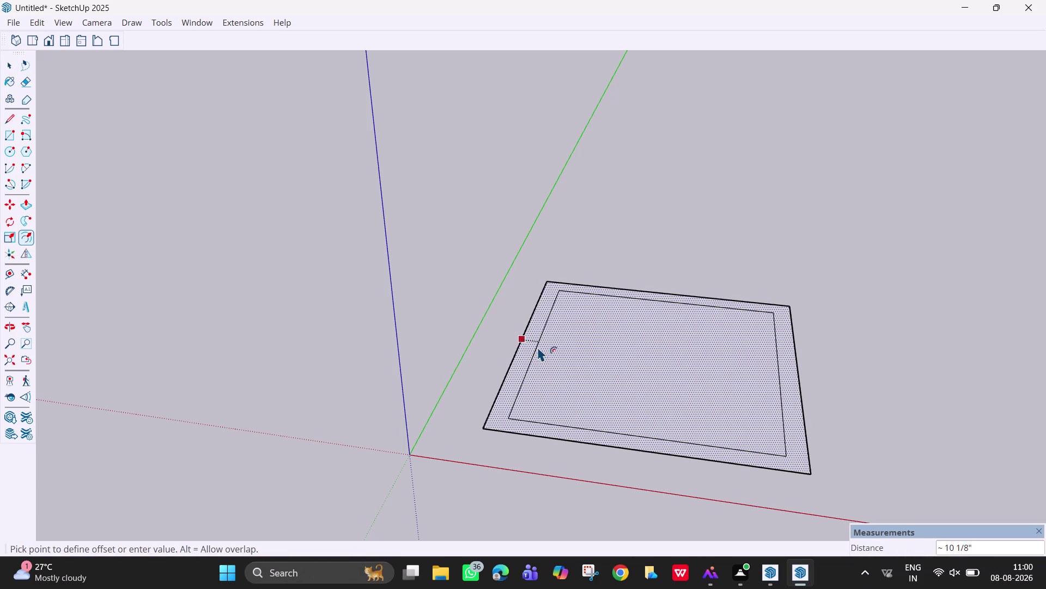
text(4.5)
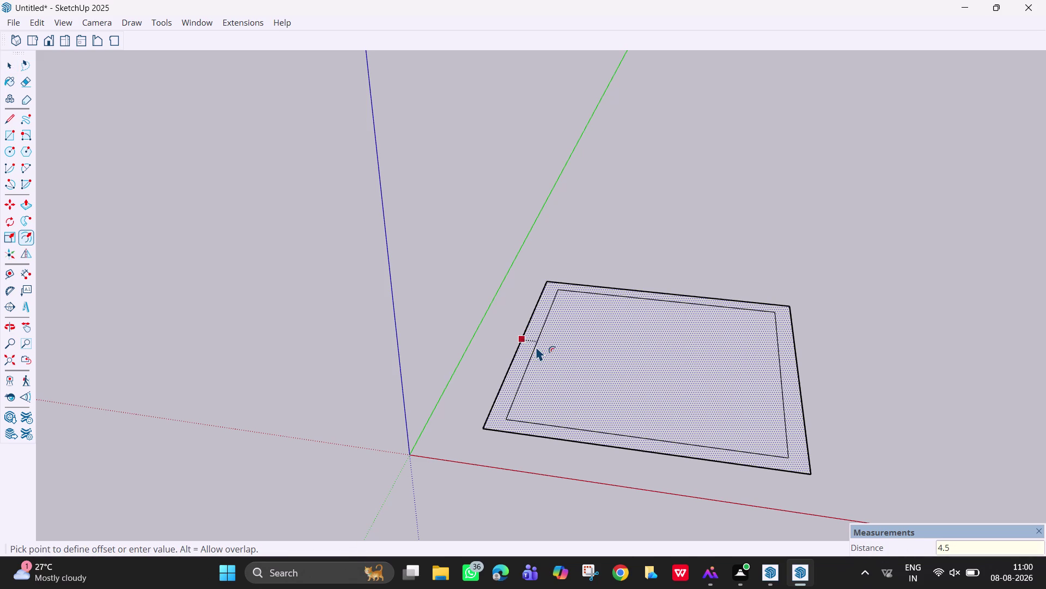
key(Return)
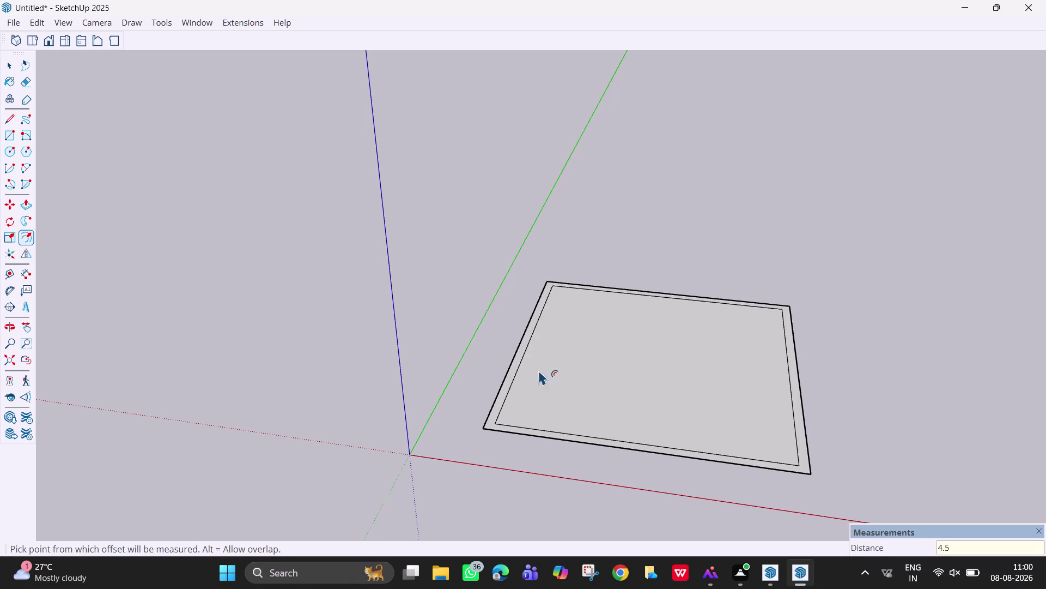
key(Escape)
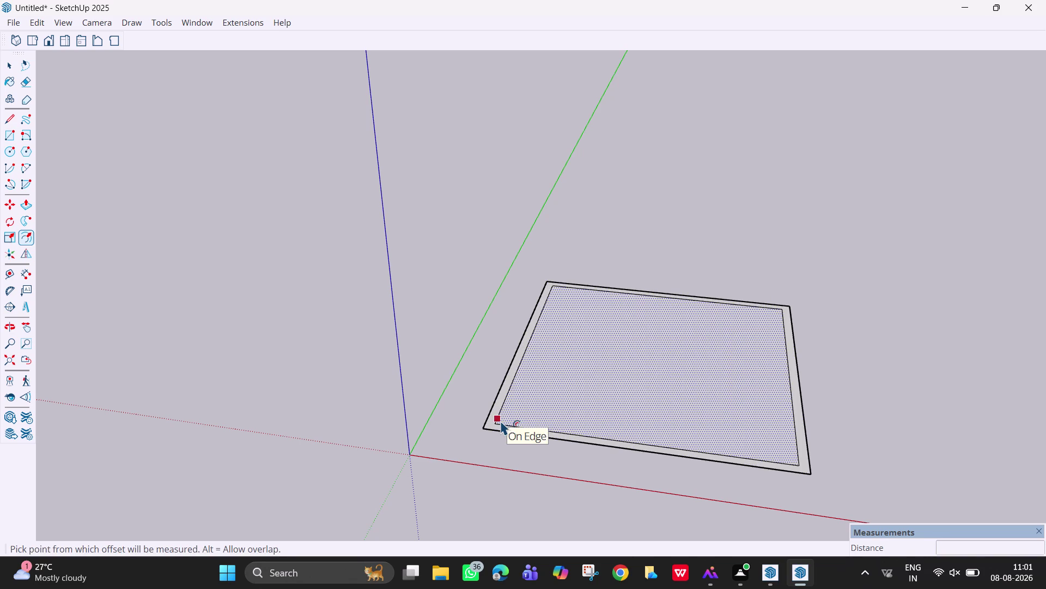
scroll(up, 3)
middle_drag(500, 420, 497, 427)
Draw line segments starting at the floor square's outer edge.
text(l)
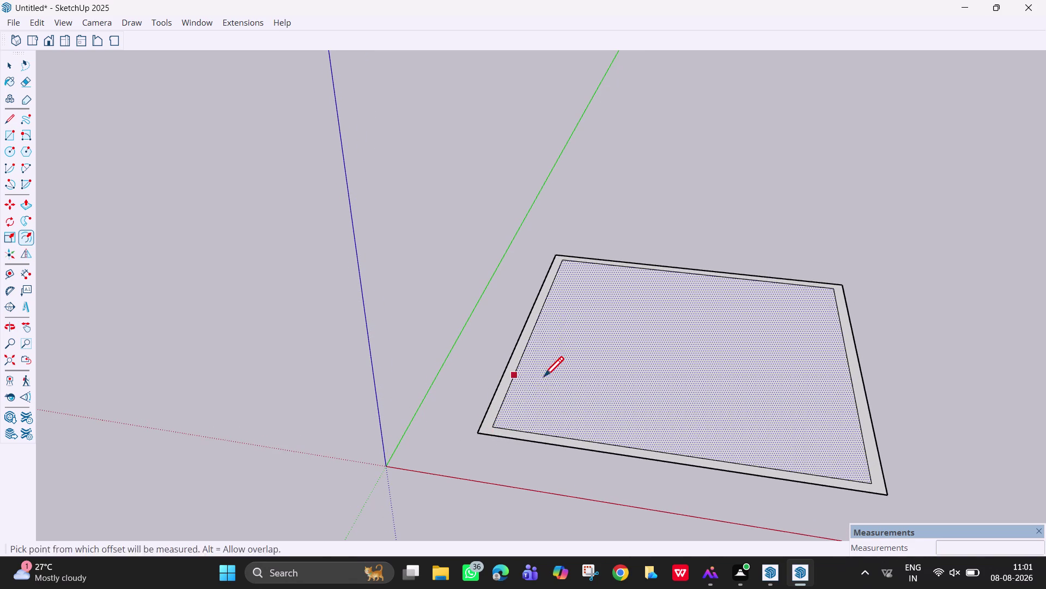
key(space)
key(l)
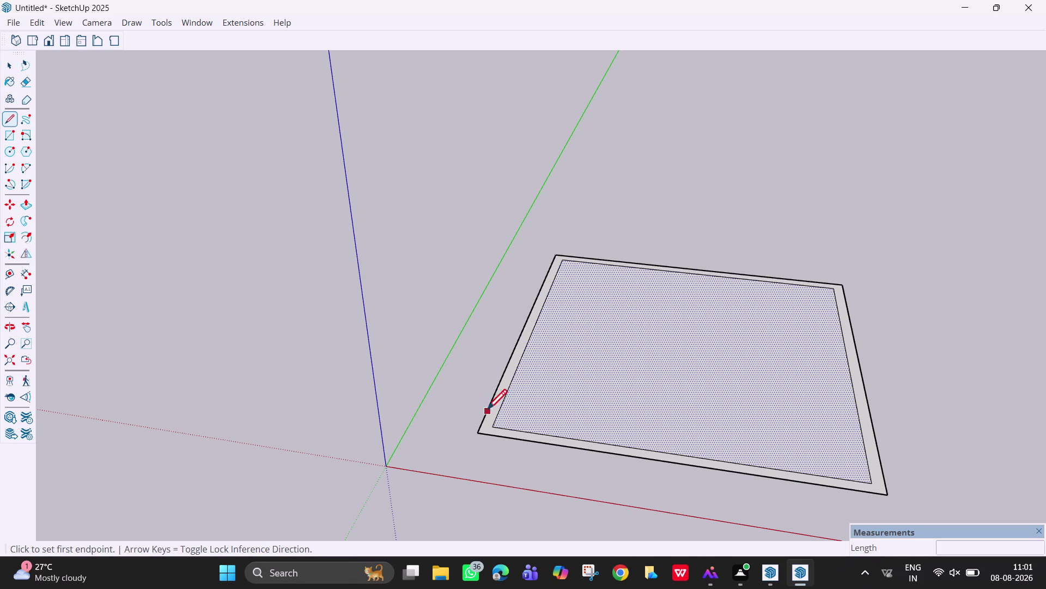
click(494, 425)
click(491, 438)
click(833, 287)
click(847, 294)
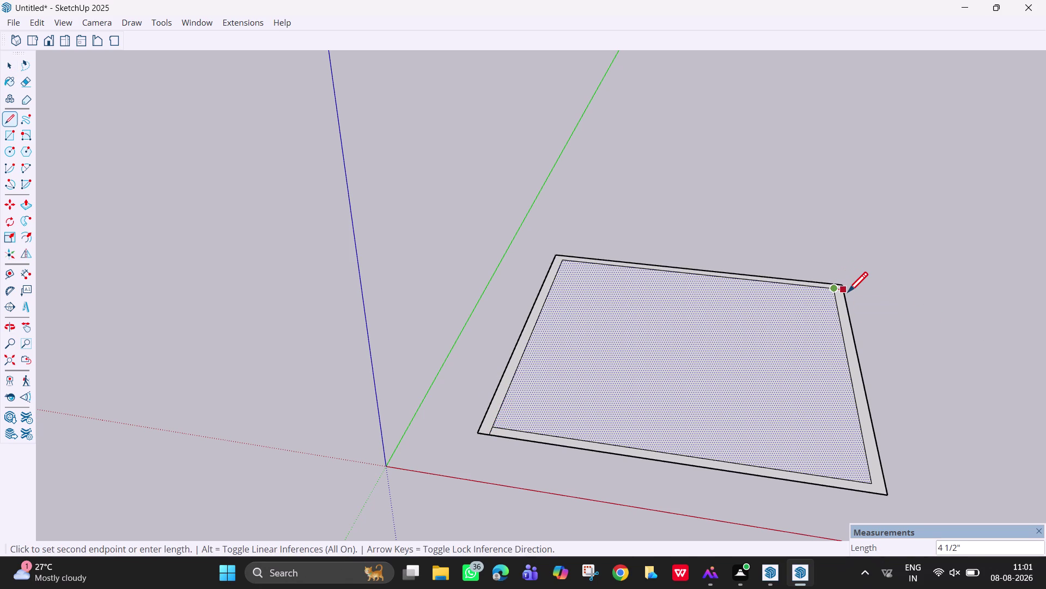
Delete the inner offset lines along the right and front edges.
key(space)
click(839, 320)
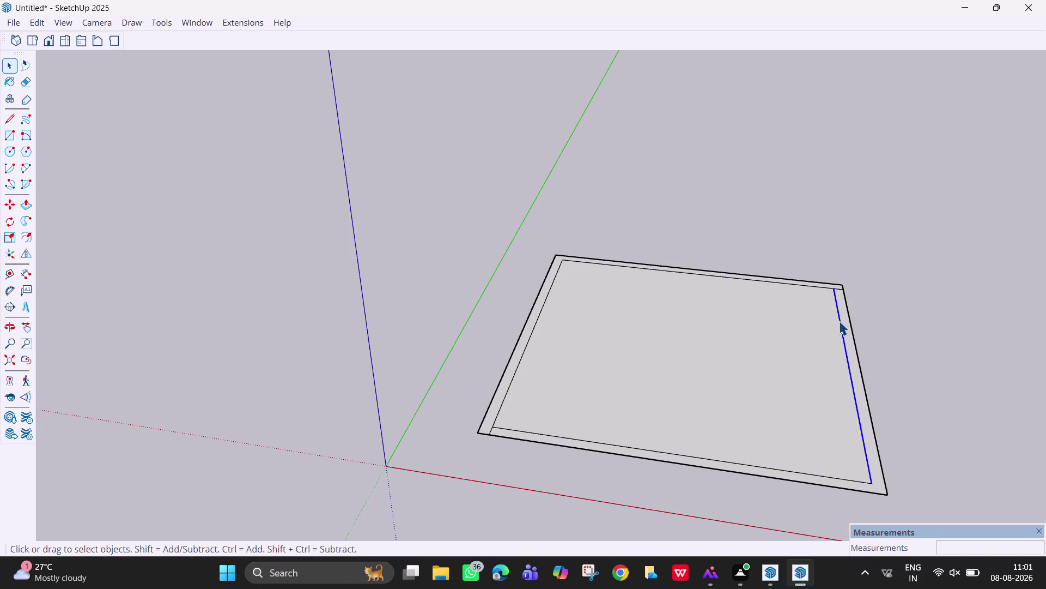
key(Delete)
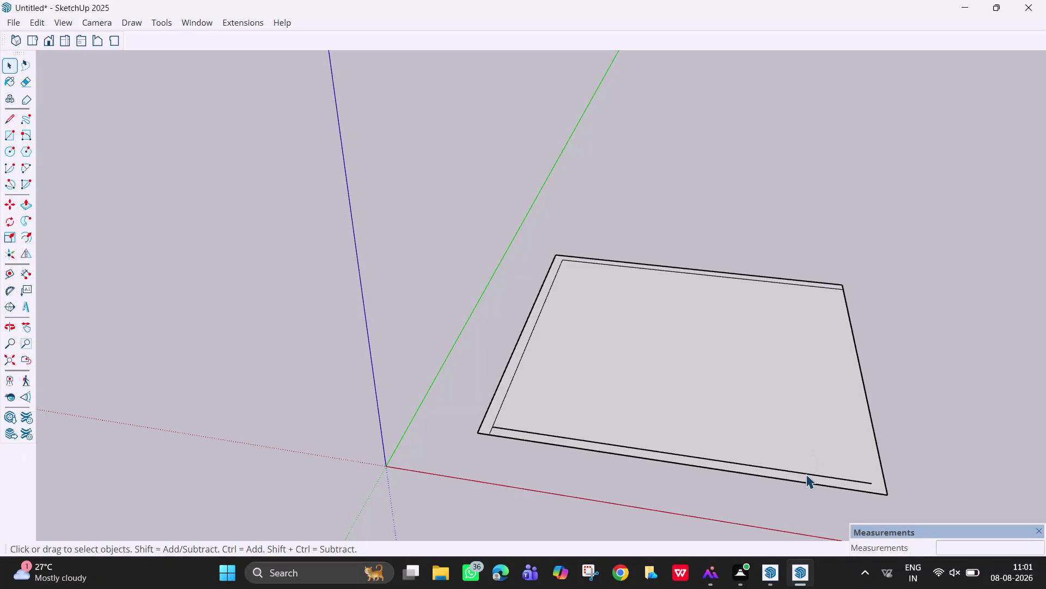
click(807, 473)
key(Delete)
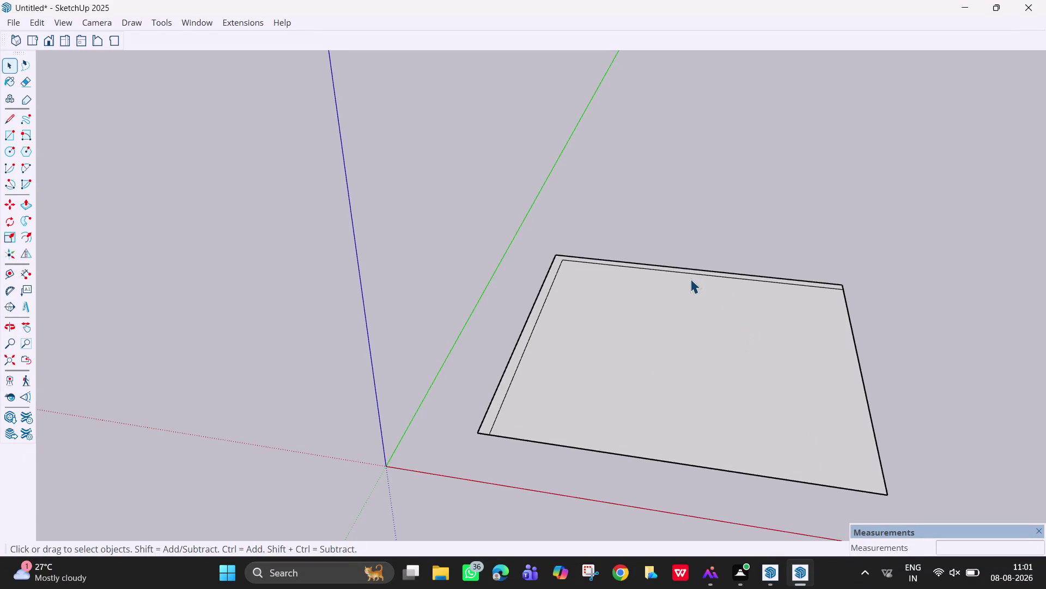
key(p)
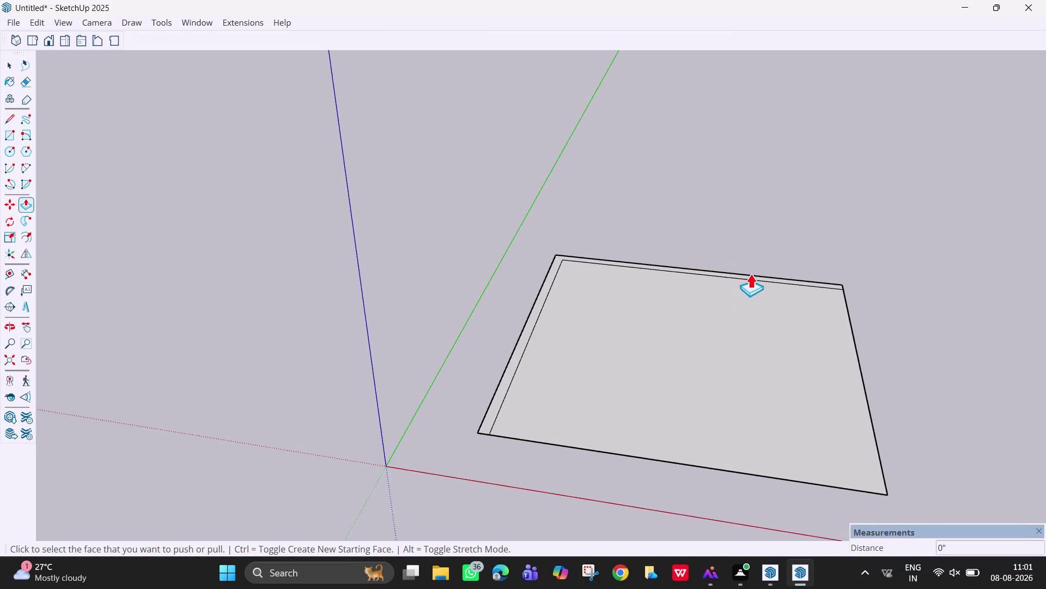
Push/pull the L-shaped floor strip up 10' into joined back and left walls.
click(532, 318)
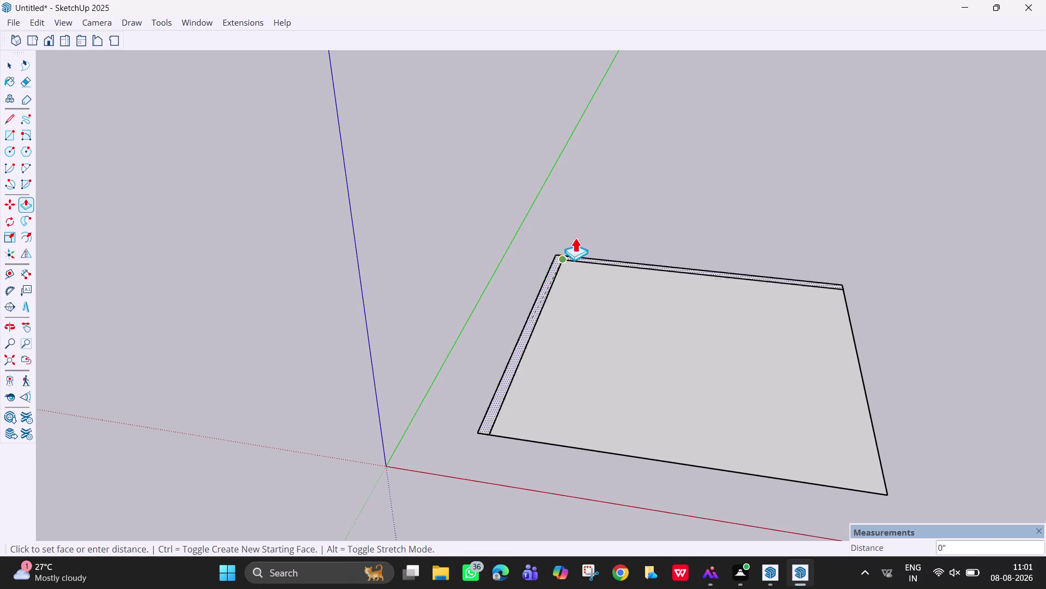
text(10')
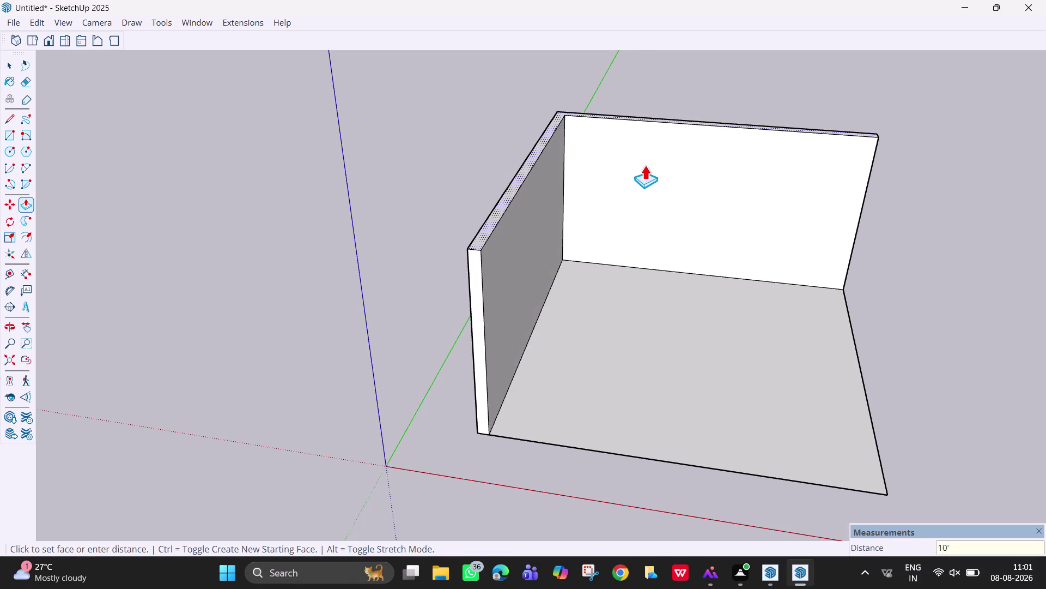
key(Return)
scroll(down, 3)
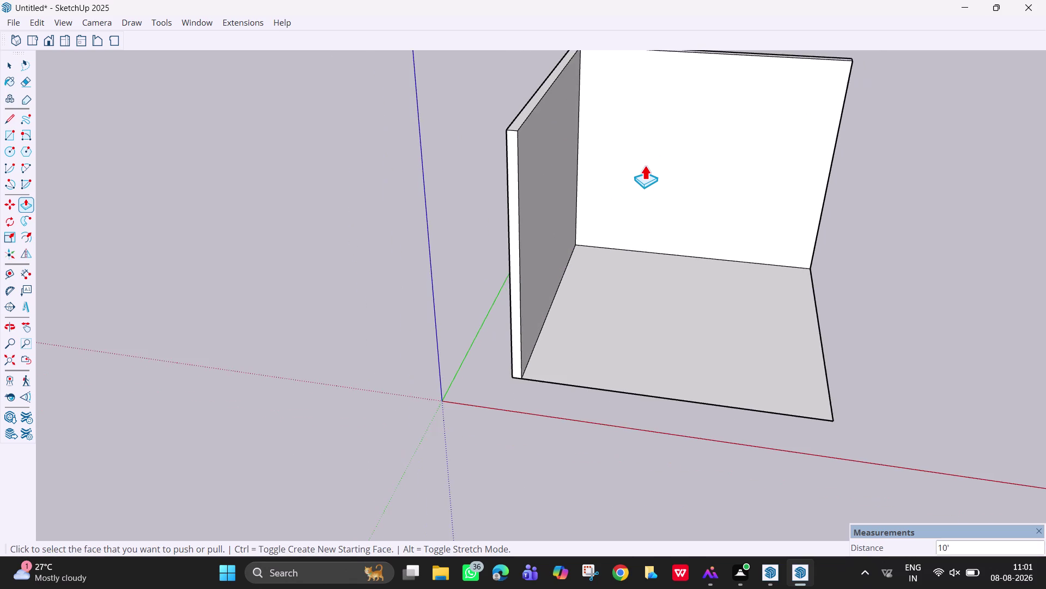
middle_drag(646, 169, 644, 153)
middle_click(645, 144)
key(h)
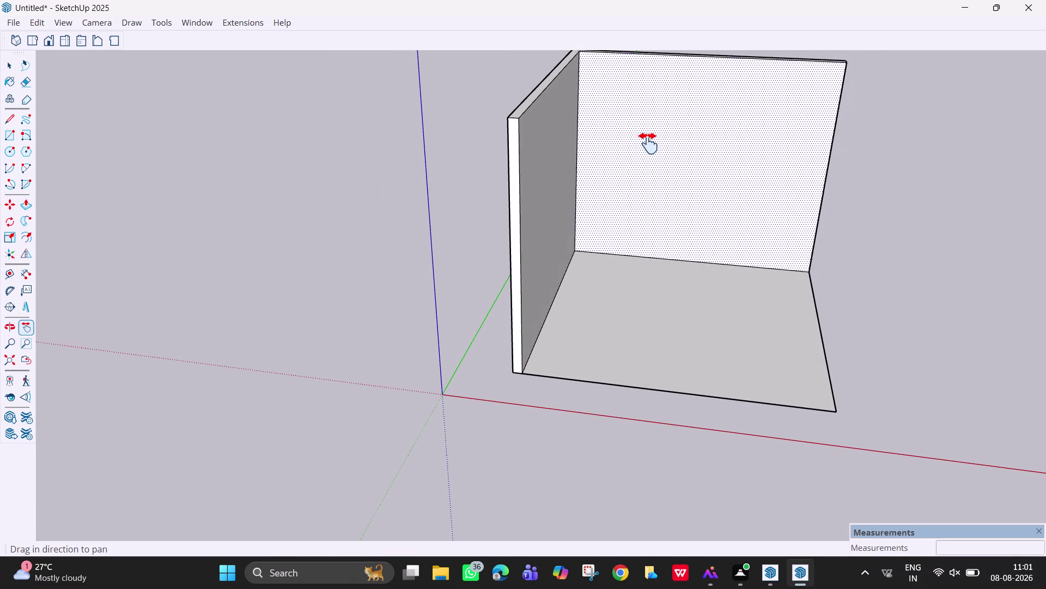
drag(661, 169, 675, 214)
middle_drag(664, 203, 682, 203)
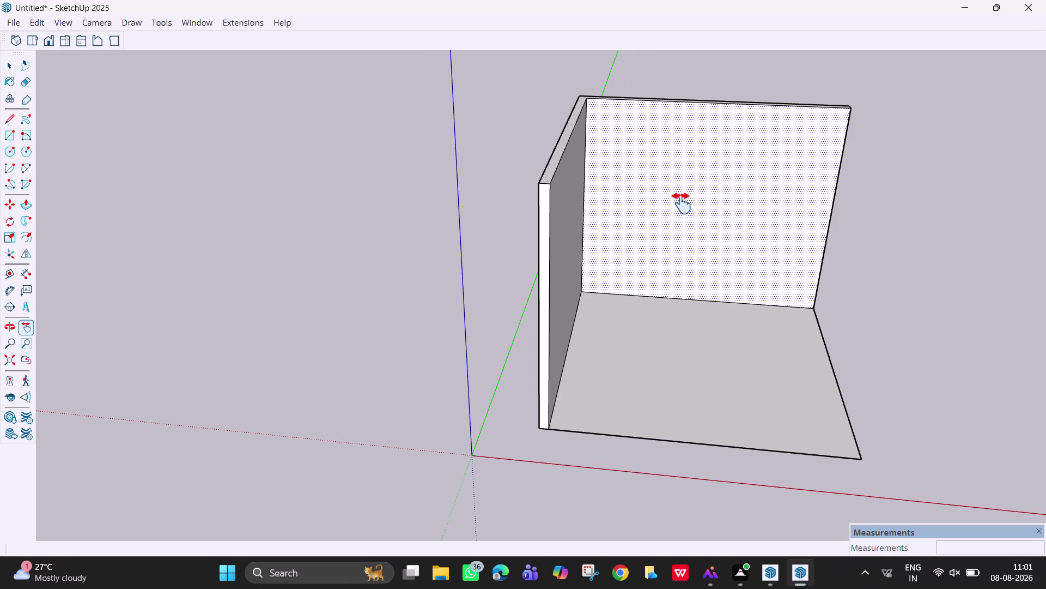
key(space)
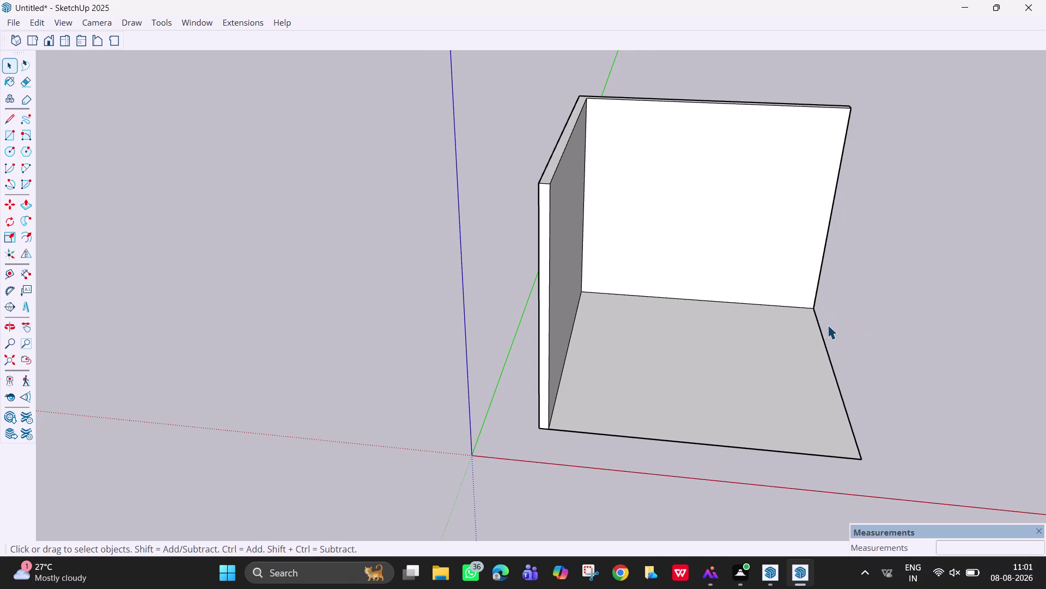
middle_drag(830, 243, 766, 245)
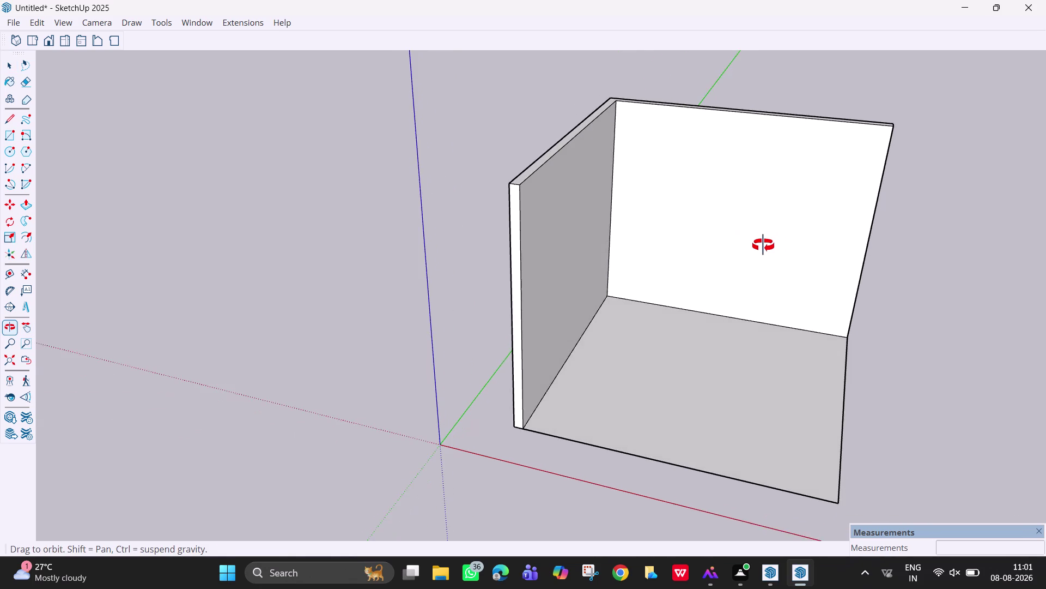
middle_drag(765, 245, 765, 246)
Extend the right-hand wall's end face by 4½ inches.
key(p)
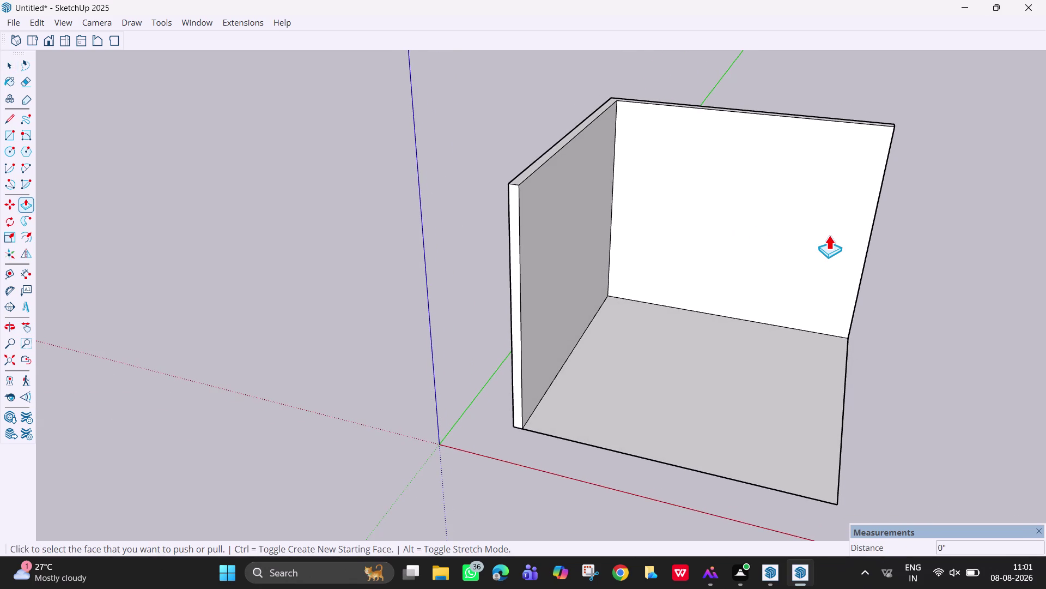
click(870, 247)
middle_drag(894, 245, 801, 246)
middle_drag(903, 294, 801, 289)
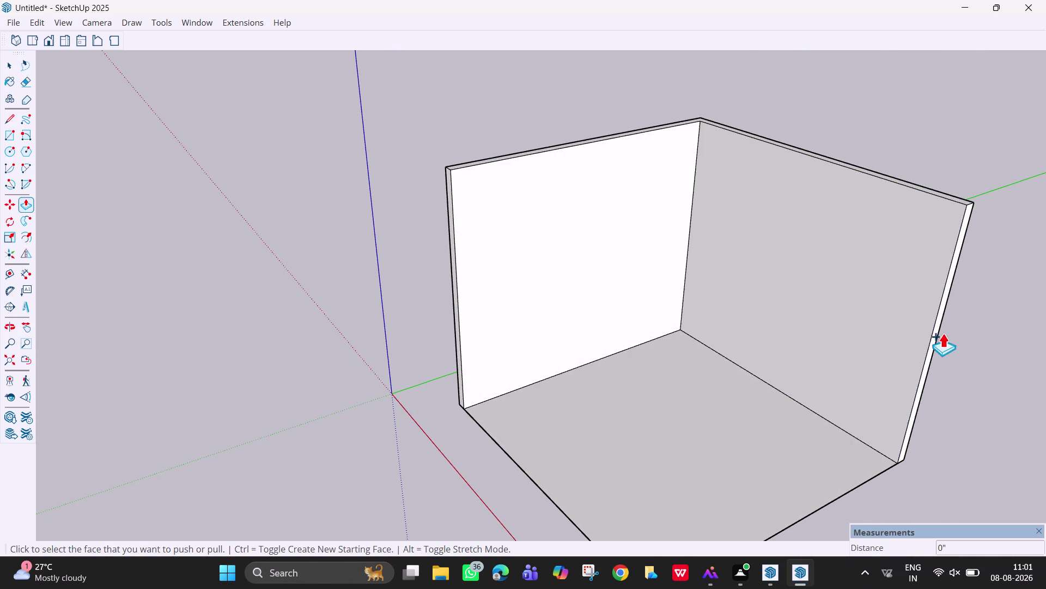
click(936, 328)
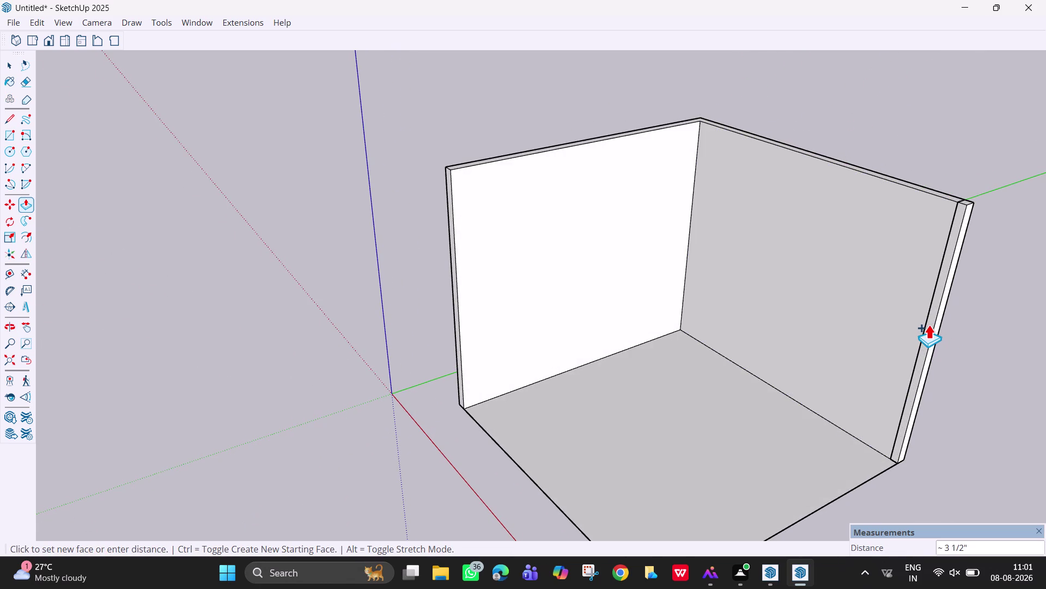
text(4.5)
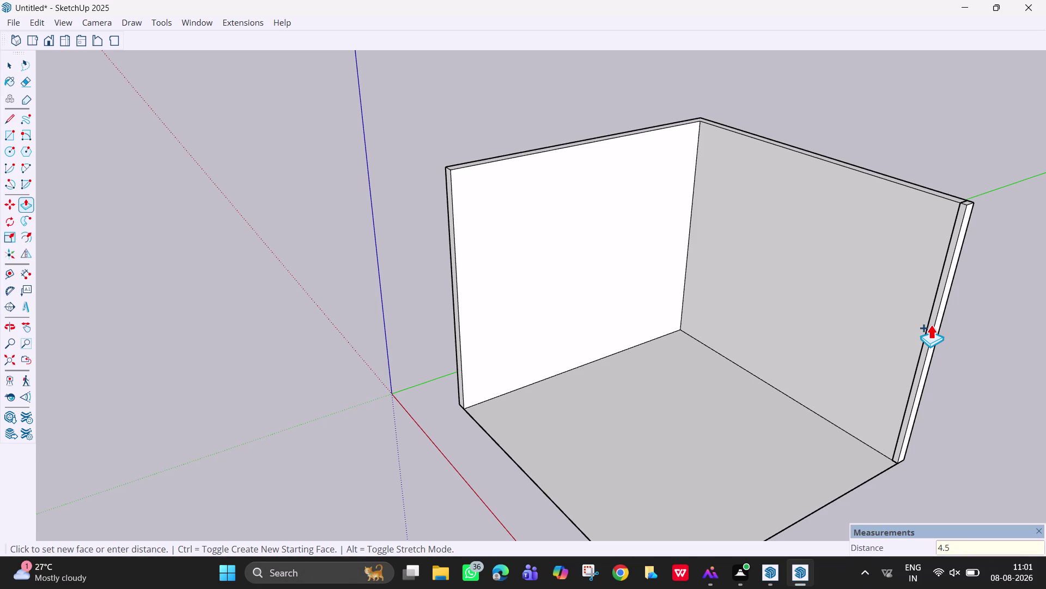
key(Return)
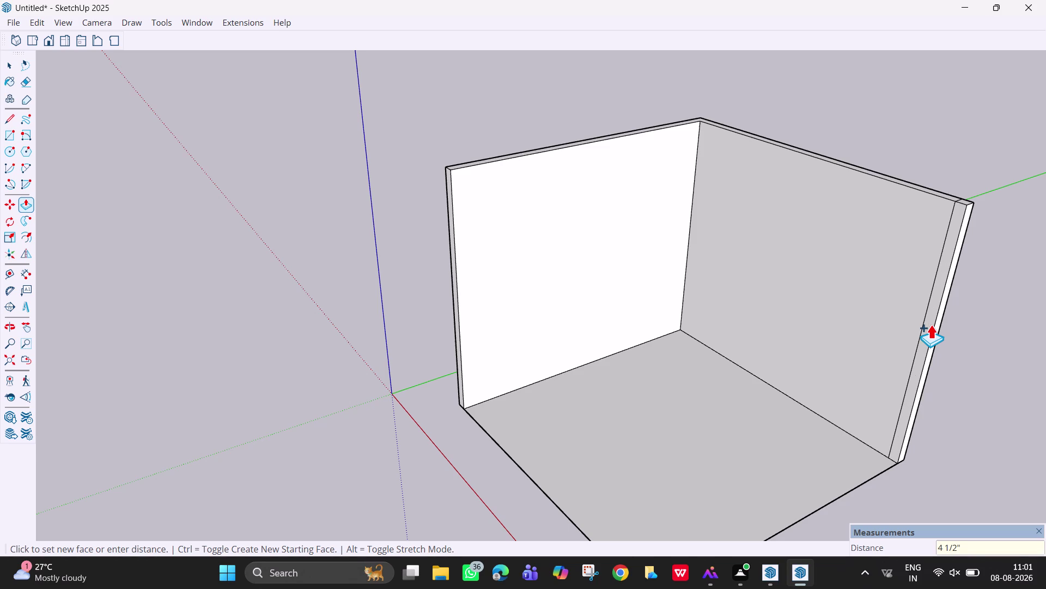
Pull the wall end face out 12' to form the third wall.
click(929, 328)
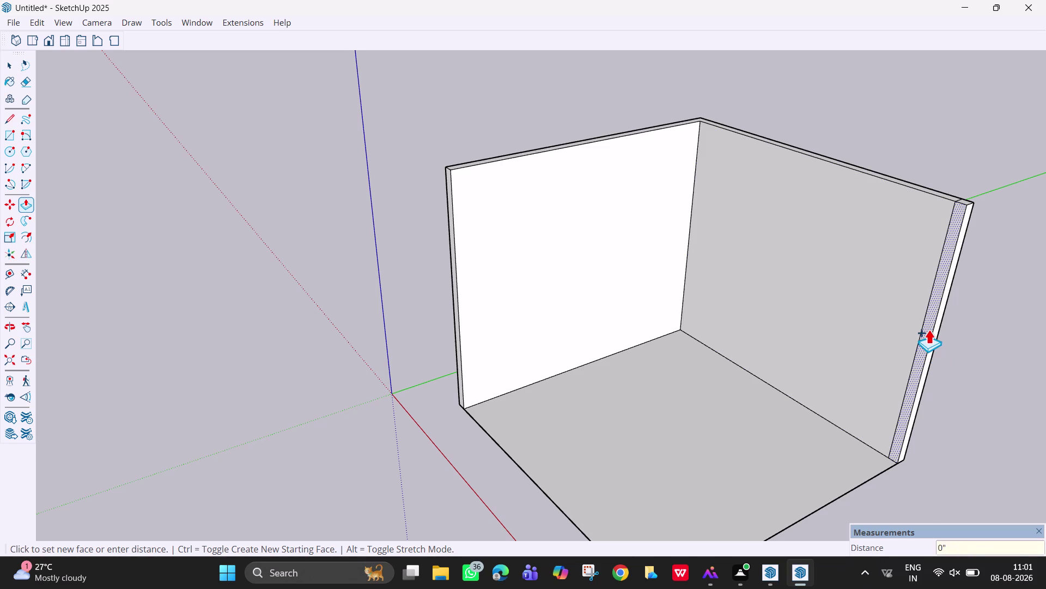
scroll(down, 3)
middle_drag(741, 369, 847, 365)
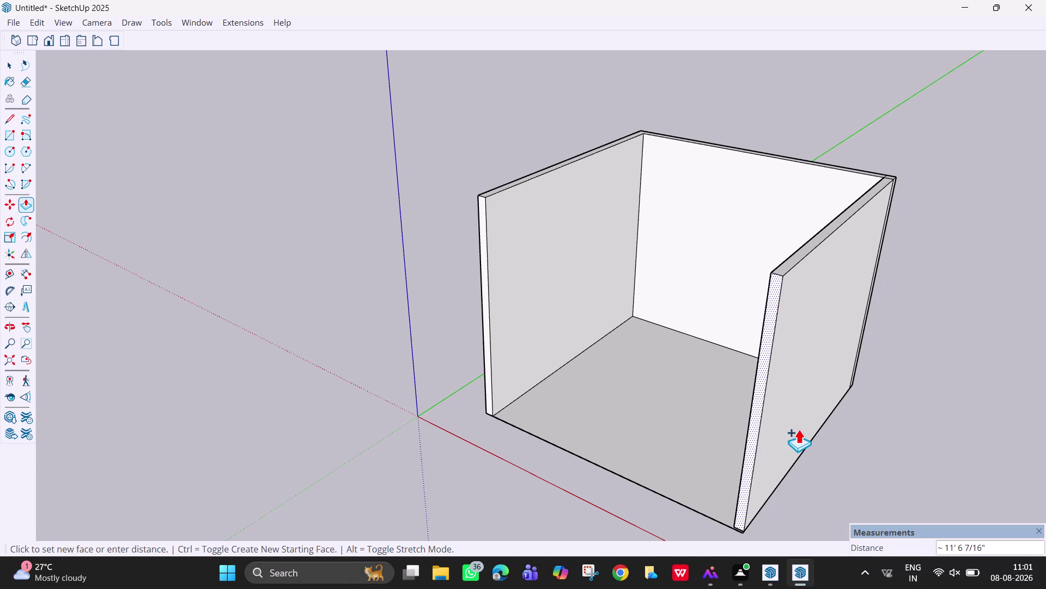
text(12')
key(Return)
scroll(down, 3)
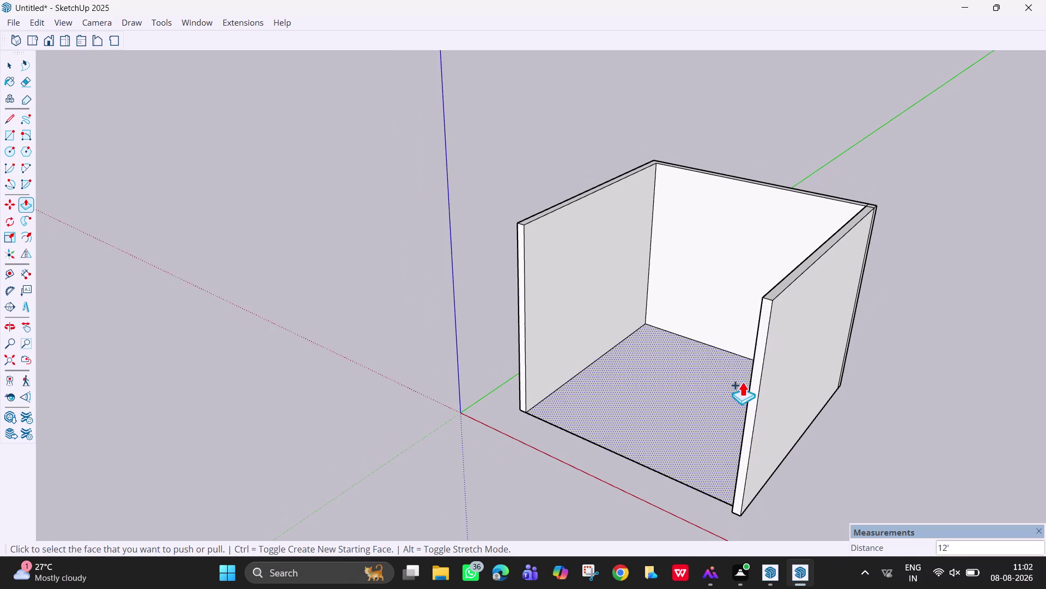
middle_drag(783, 413, 1010, 409)
middle_drag(713, 400, 796, 396)
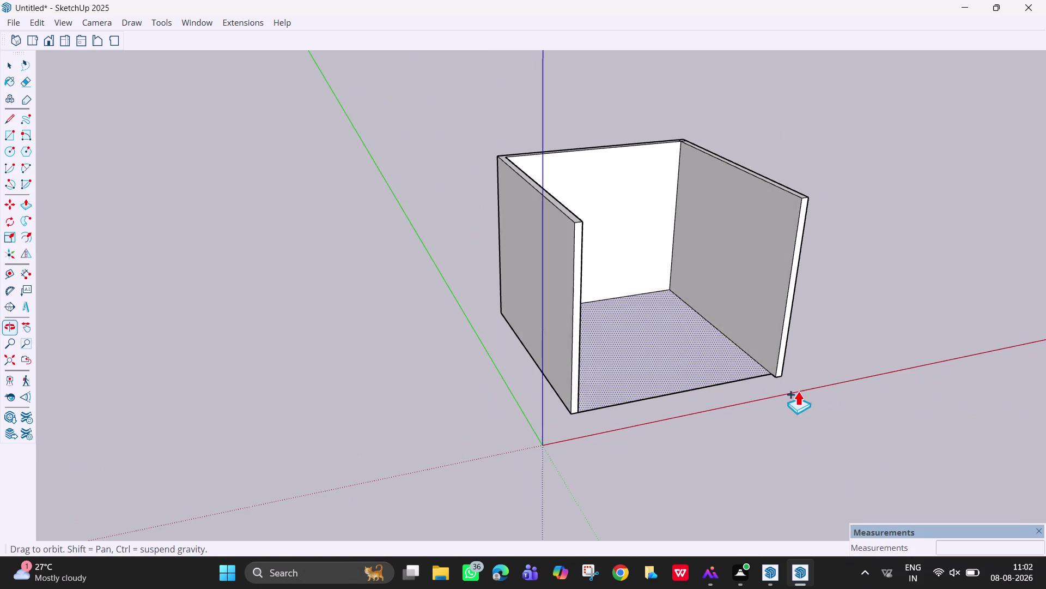
scroll(up, 3)
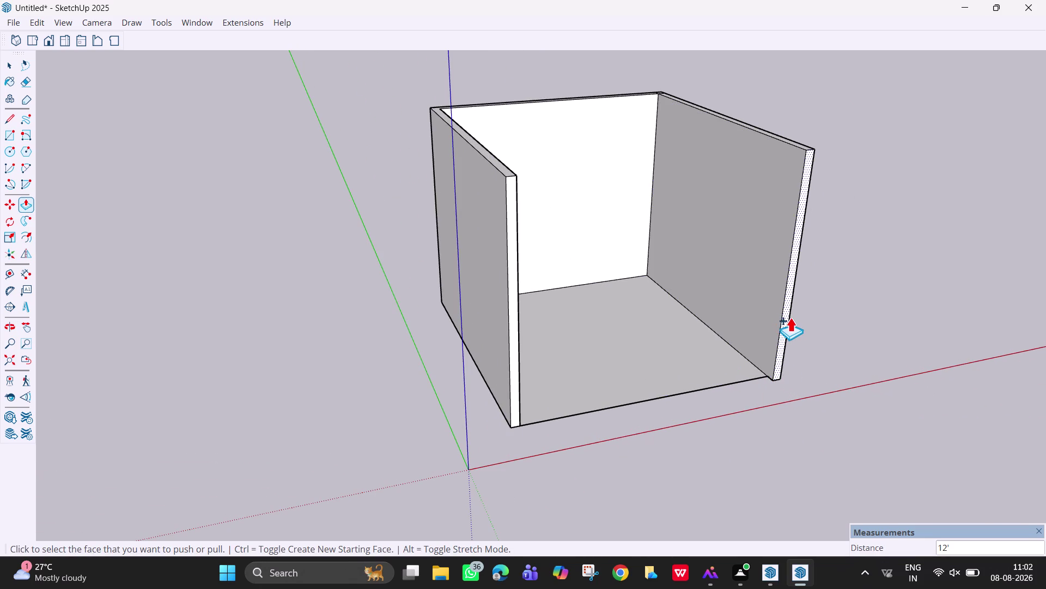
Lengthen the right wall's end face by a further 4½ inches.
click(791, 308)
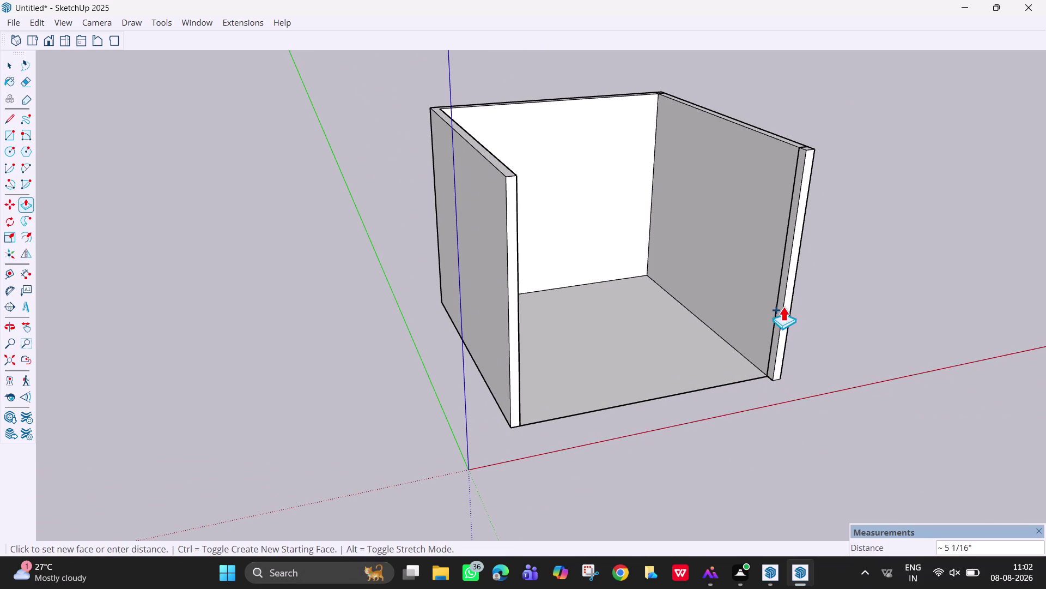
text(4.5)
key(Escape)
key(Escape)
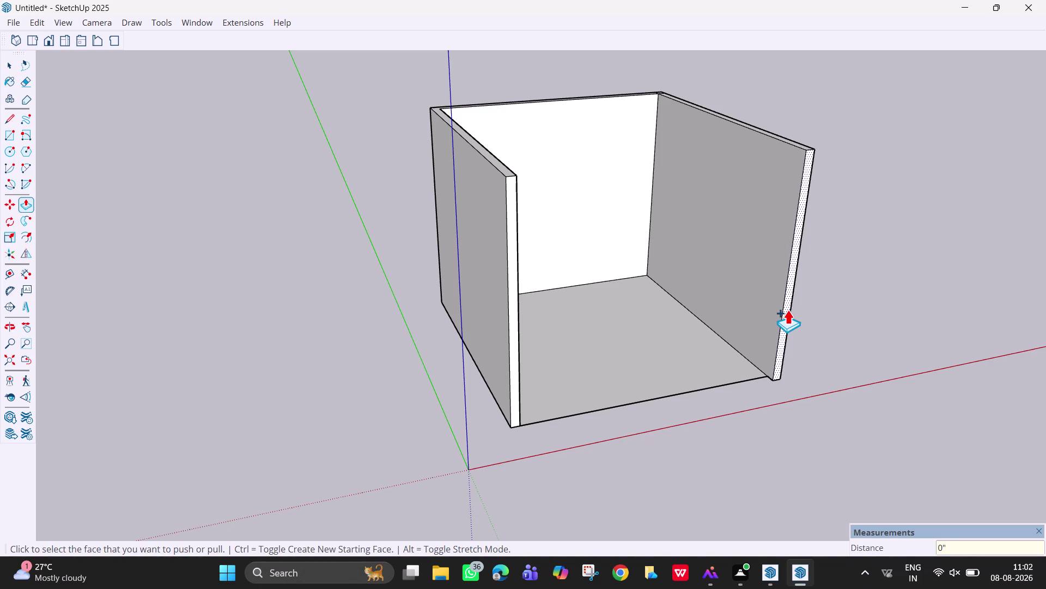
key(Escape)
key(space)
key(p)
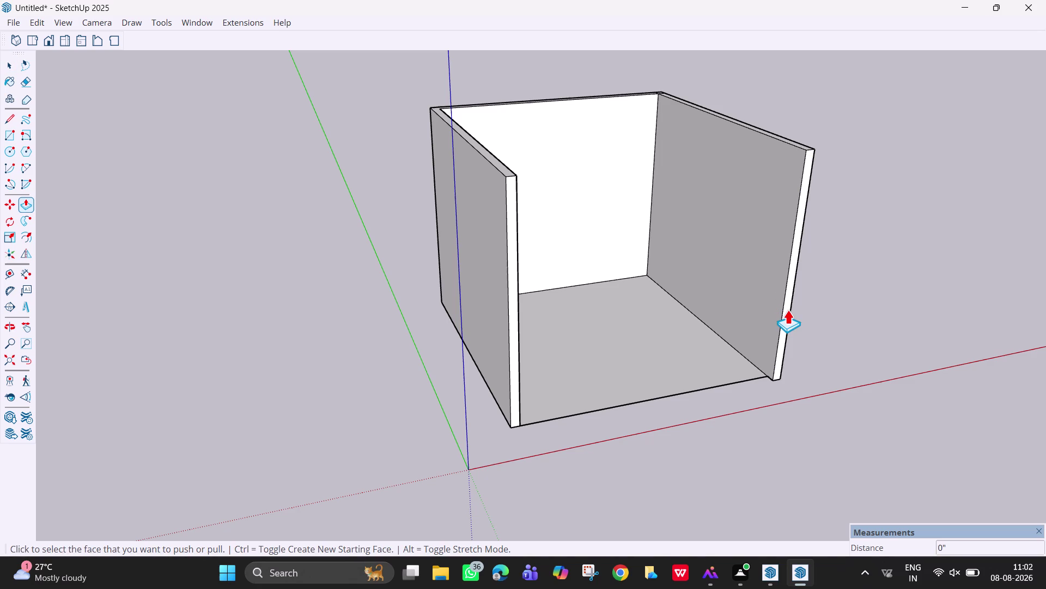
click(787, 309)
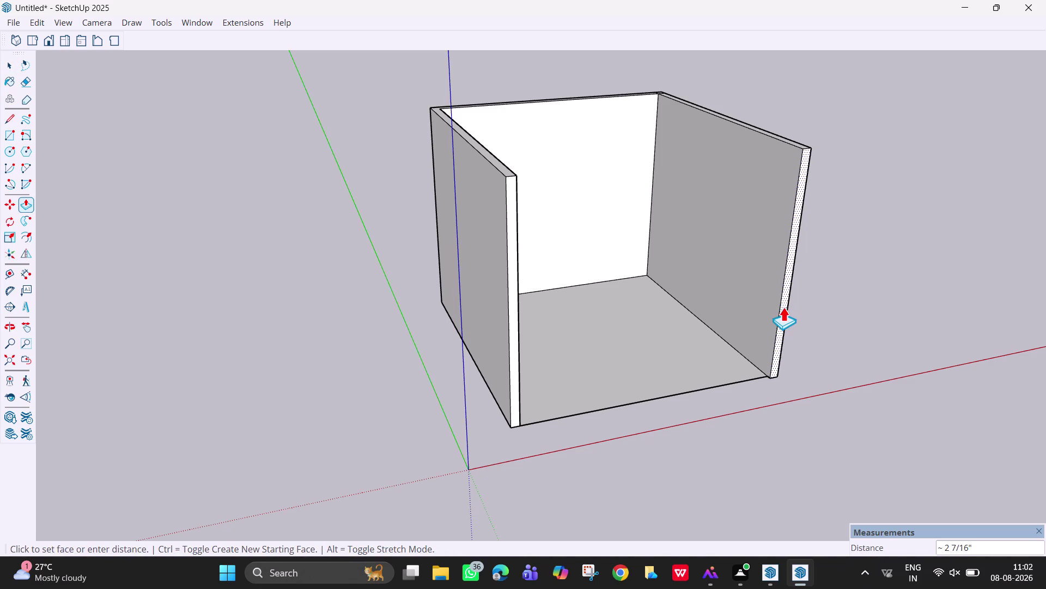
text(4.5)
key(Return)
scroll(up, 3)
middle_drag(747, 320, 705, 299)
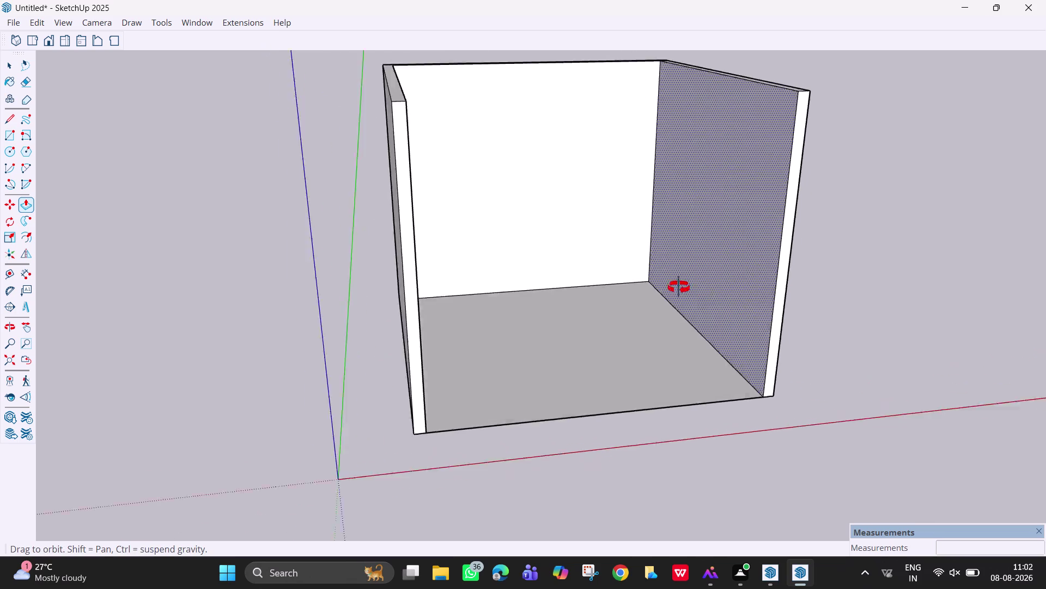
middle_drag(705, 299, 470, 357)
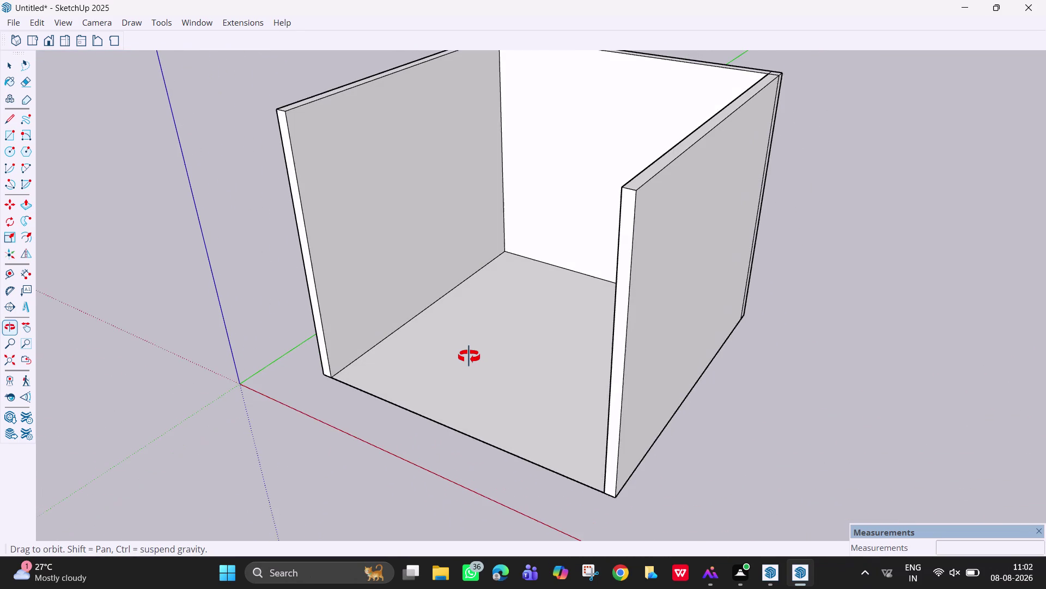
middle_drag(470, 357, 525, 402)
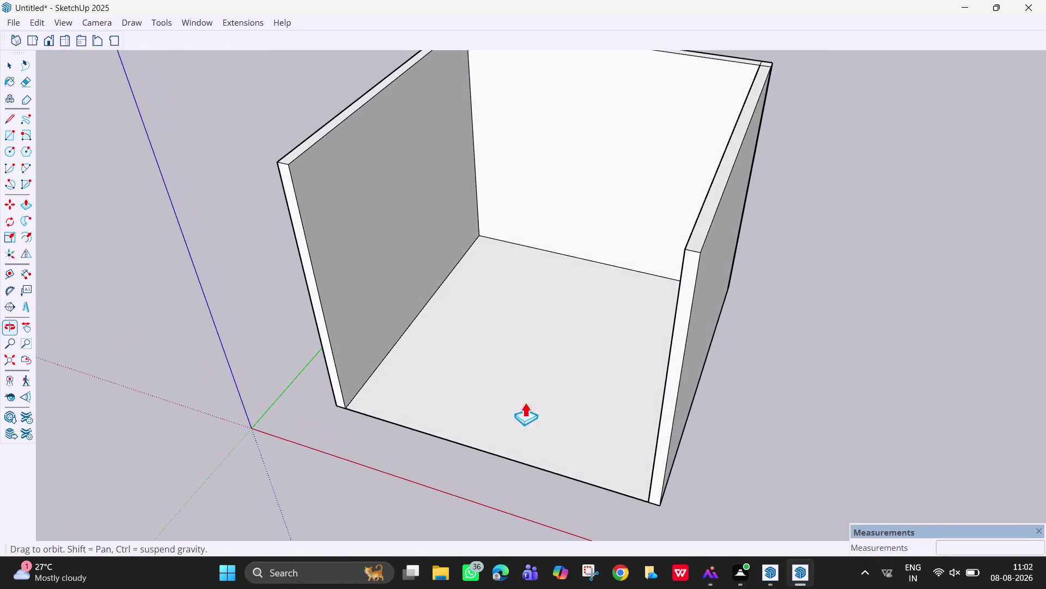
scroll(down, 3)
middle_drag(669, 88, 671, 136)
scroll(down, 3)
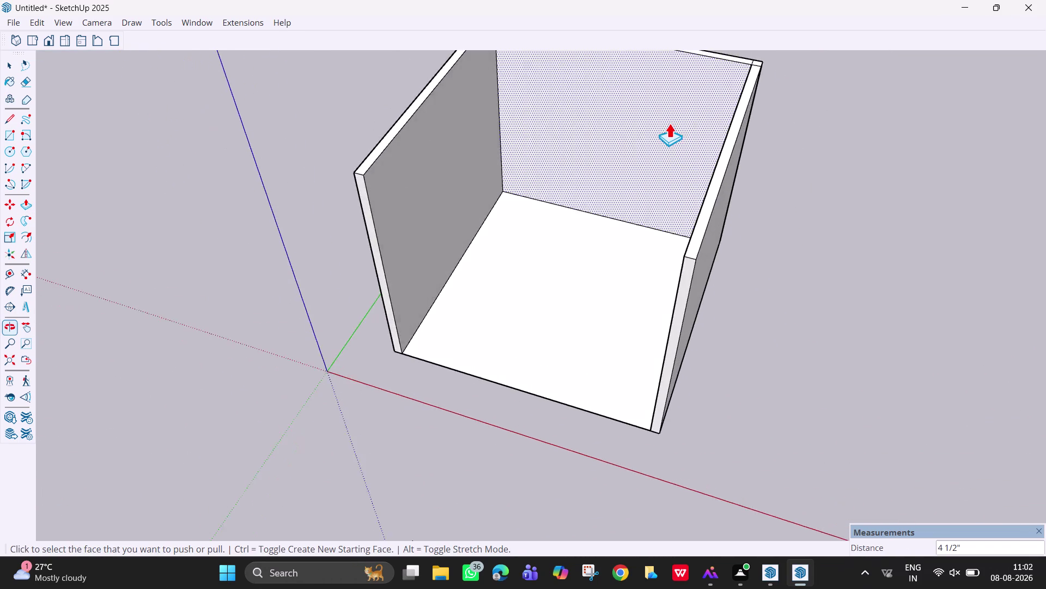
scroll(down, 3)
scroll(up, 3)
middle_drag(750, 79, 647, 116)
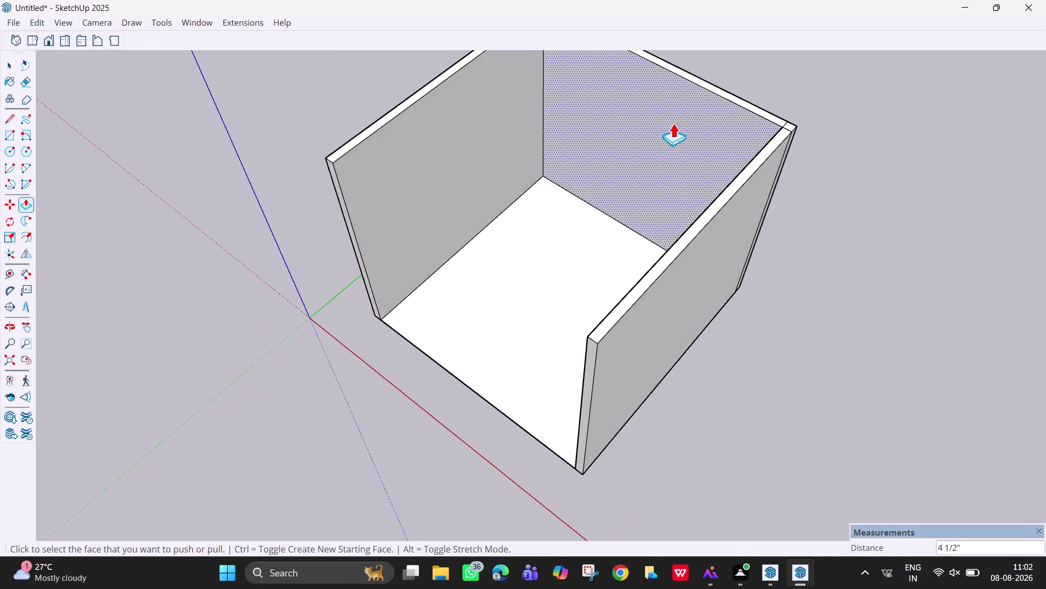
key(e)
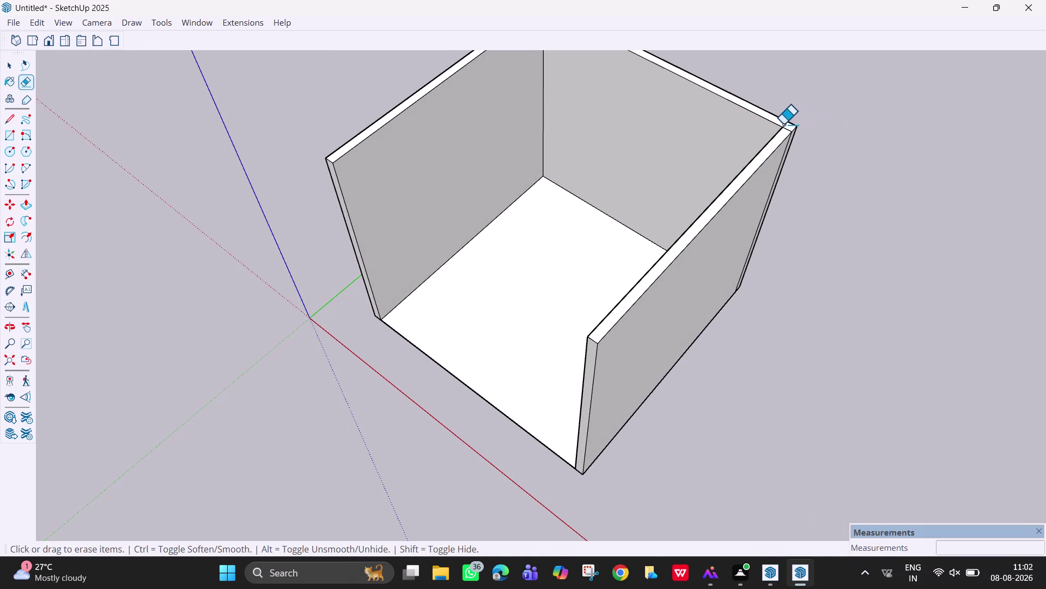
click(785, 124)
click(785, 129)
middle_drag(776, 142, 722, 121)
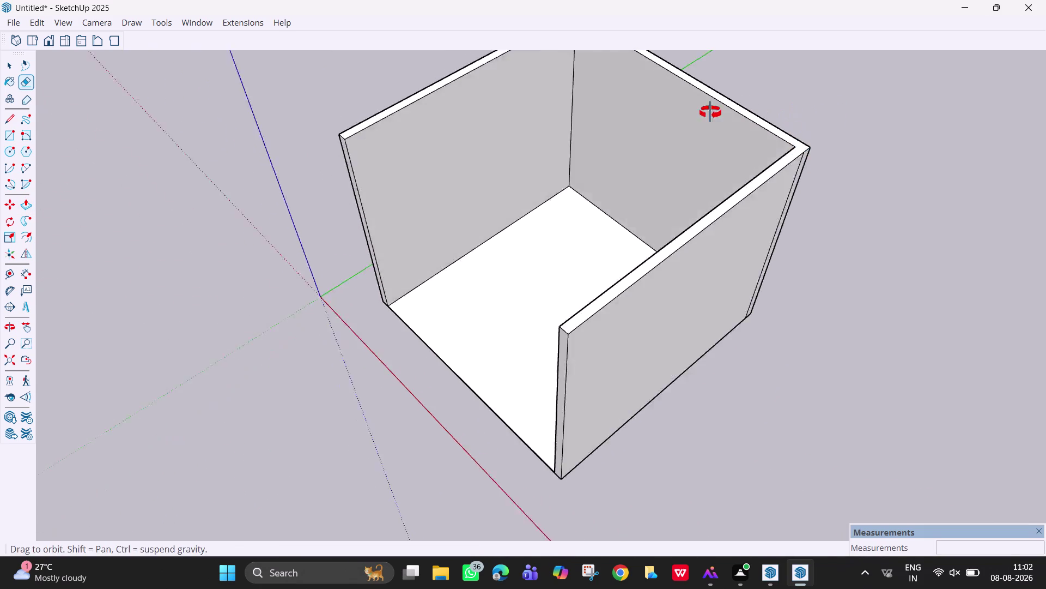
middle_drag(722, 121, 658, 79)
click(780, 289)
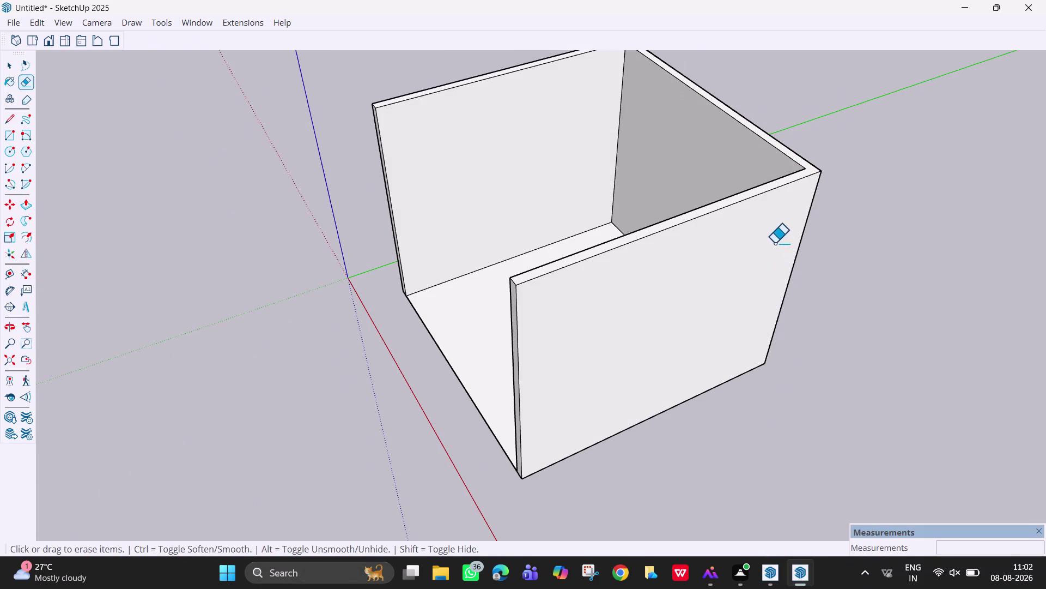
middle_drag(744, 244, 398, 212)
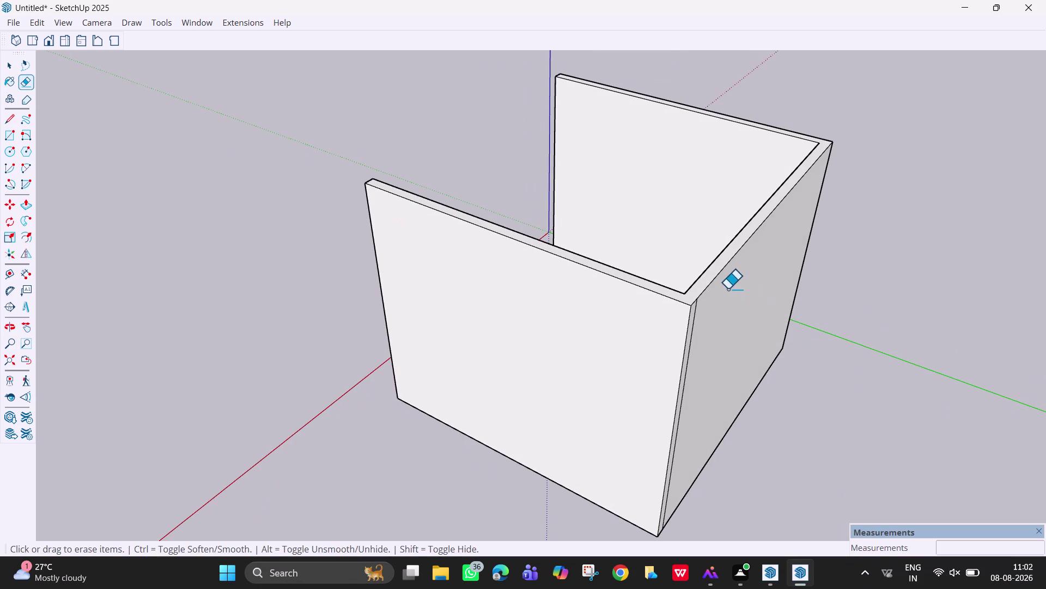
click(694, 315)
scroll(down, 3)
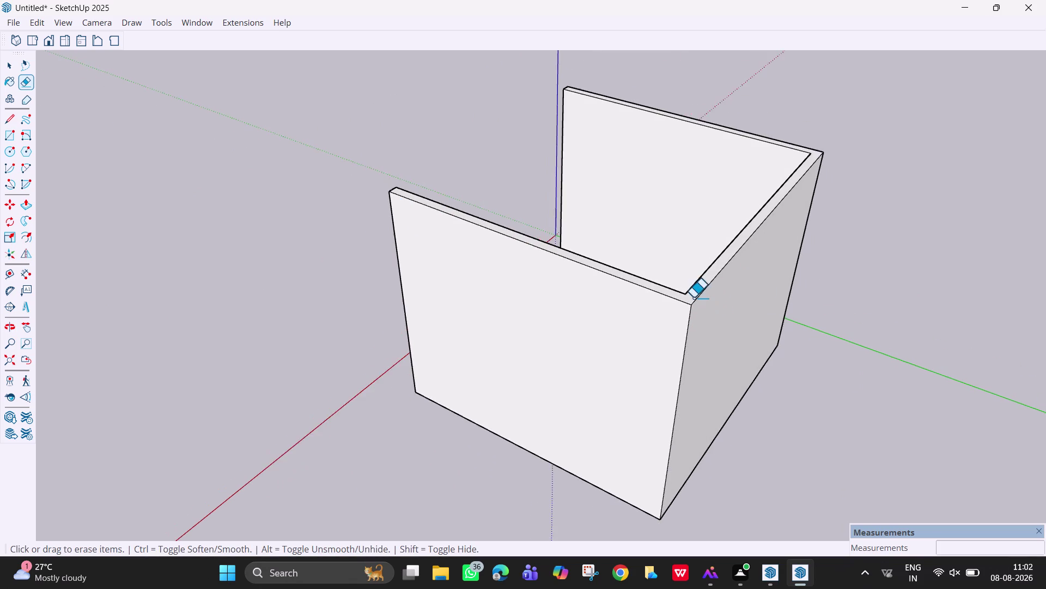
middle_drag(693, 297, 1022, 327)
middle_drag(390, 306, 869, 290)
middle_drag(723, 265, 642, 255)
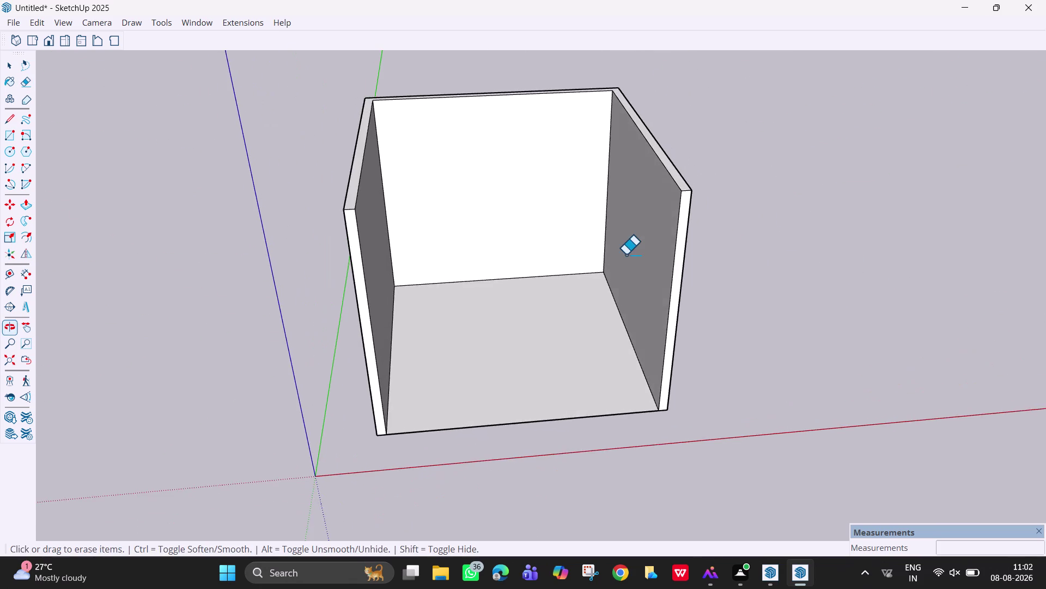
scroll(down, 3)
middle_drag(616, 254, 570, 259)
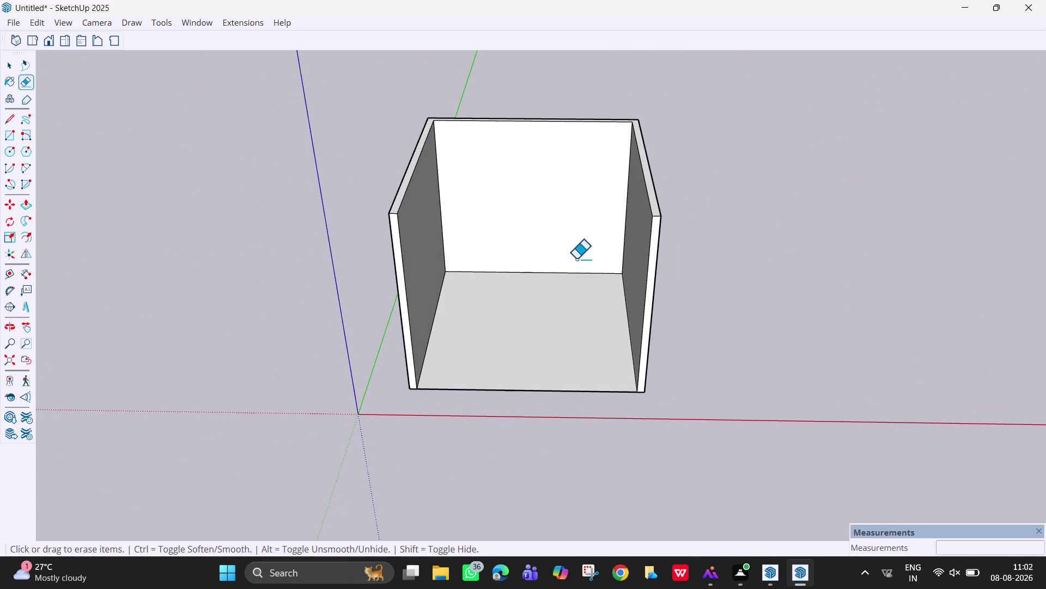
scroll(up, 3)
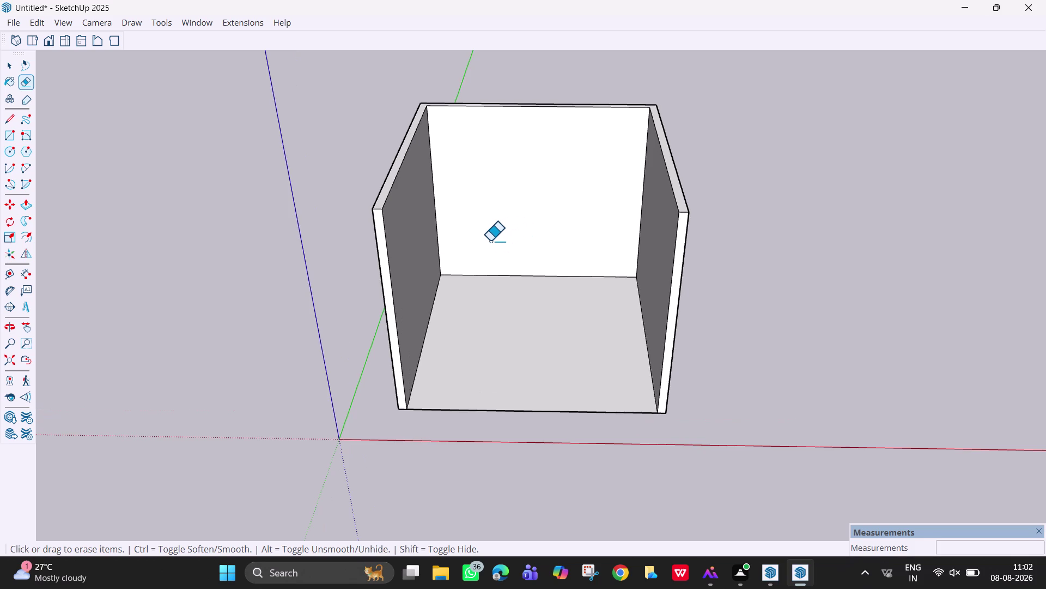
middle_drag(489, 240, 481, 200)
middle_drag(487, 206, 487, 182)
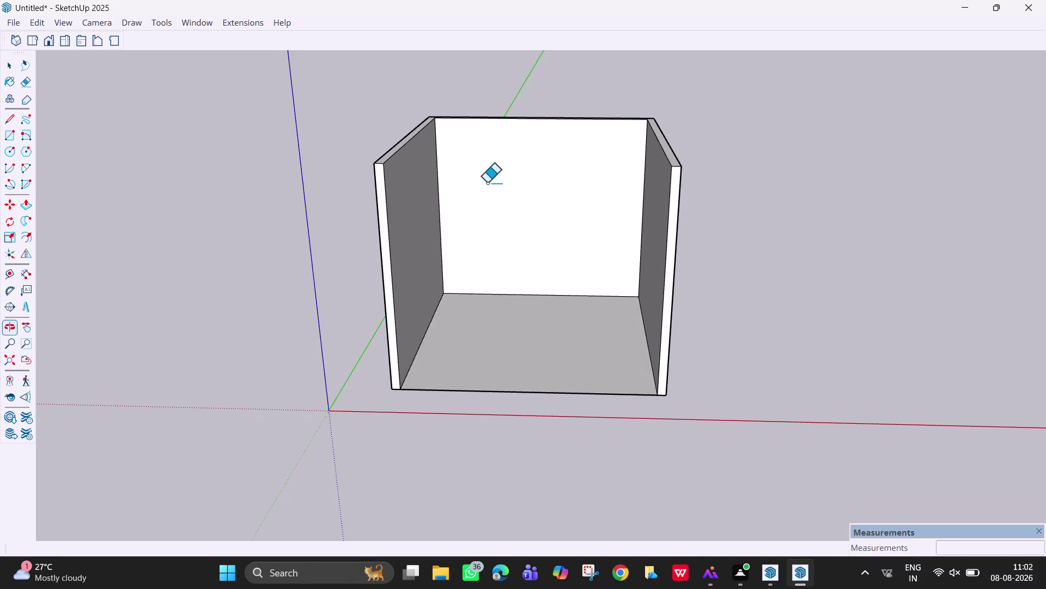
middle_drag(485, 182, 401, 195)
key(space)
Select some of the right wall's faces and edges and hide them.
drag(651, 319, 649, 319)
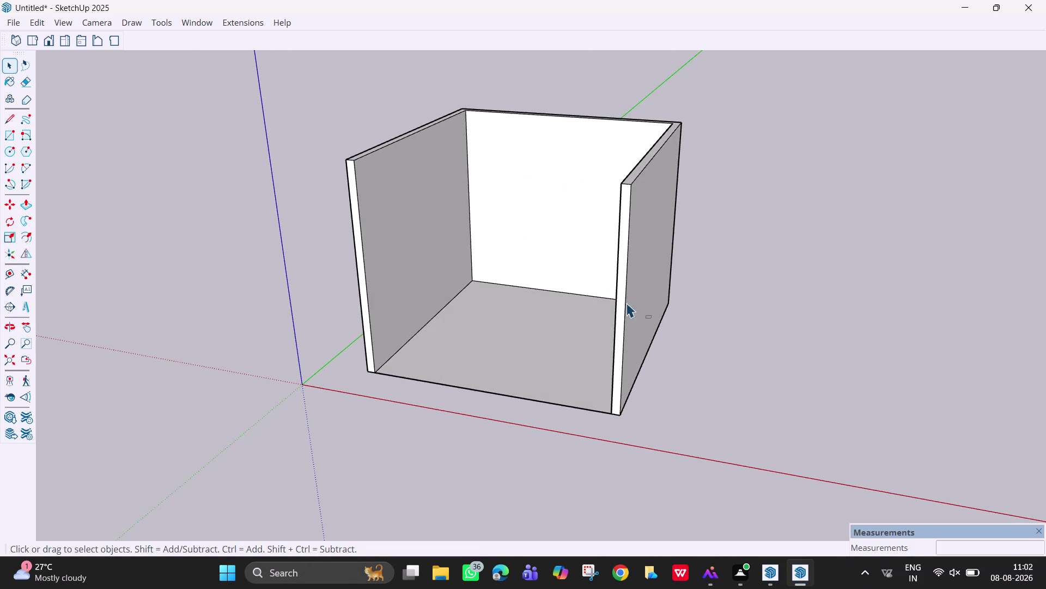
drag(649, 318, 621, 295)
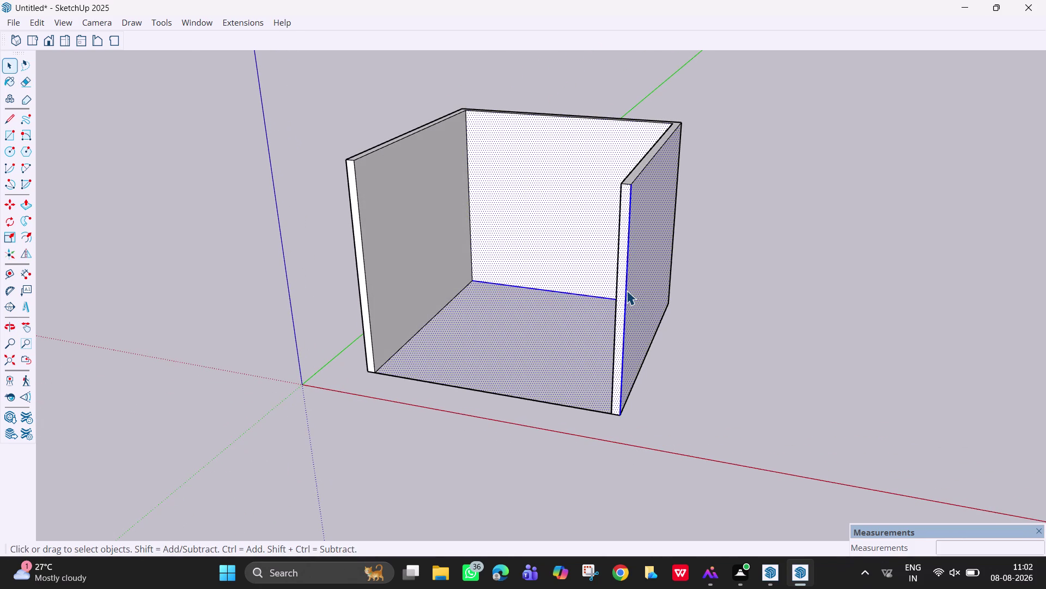
key(Escape)
drag(719, 492, 712, 486)
click(642, 346)
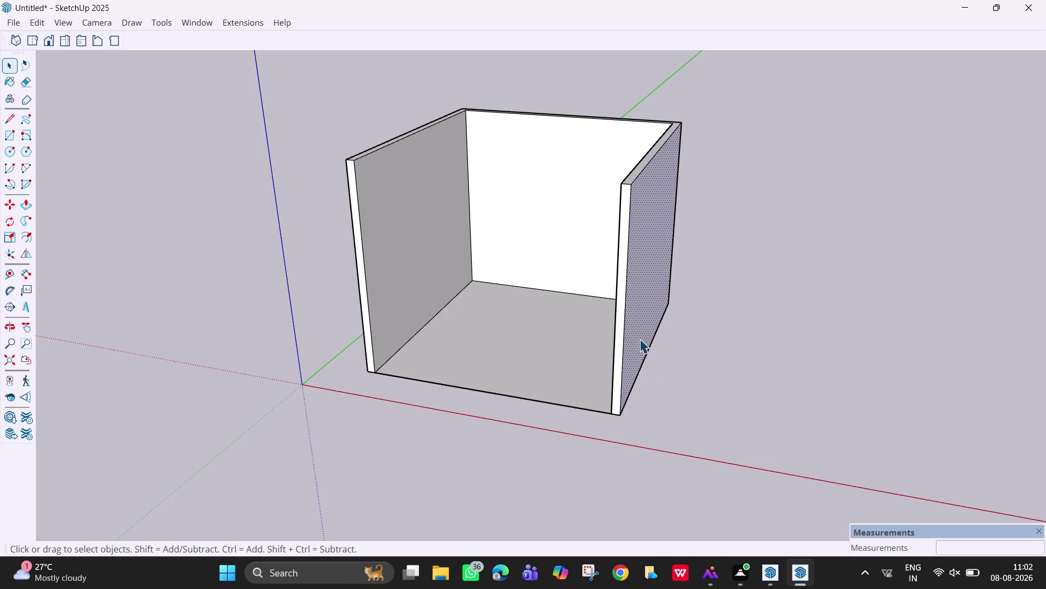
right_click(640, 339)
click(694, 75)
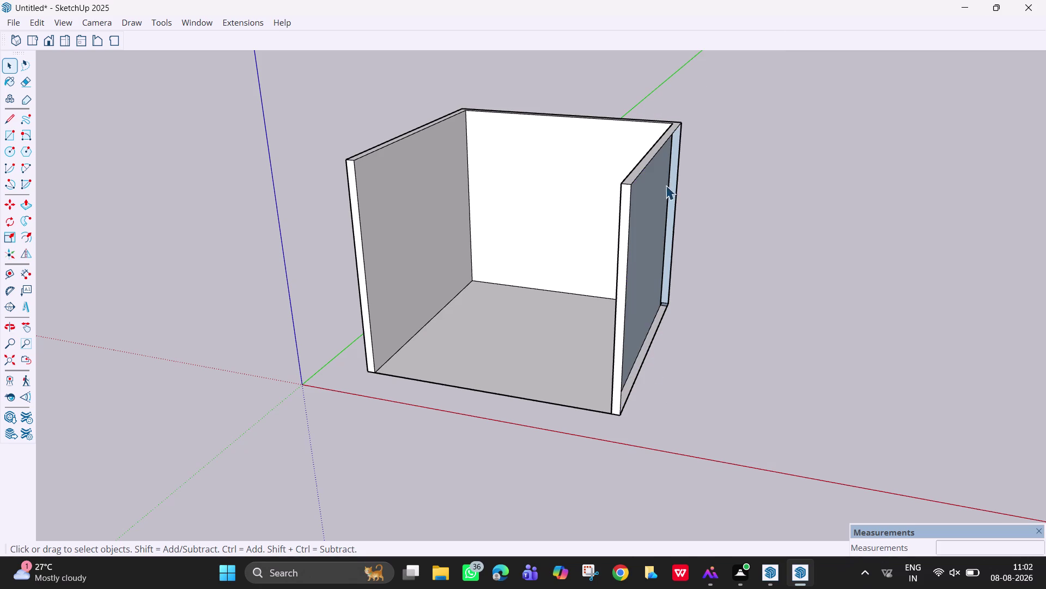
drag(648, 273, 628, 209)
drag(628, 209, 627, 178)
right_click(636, 190)
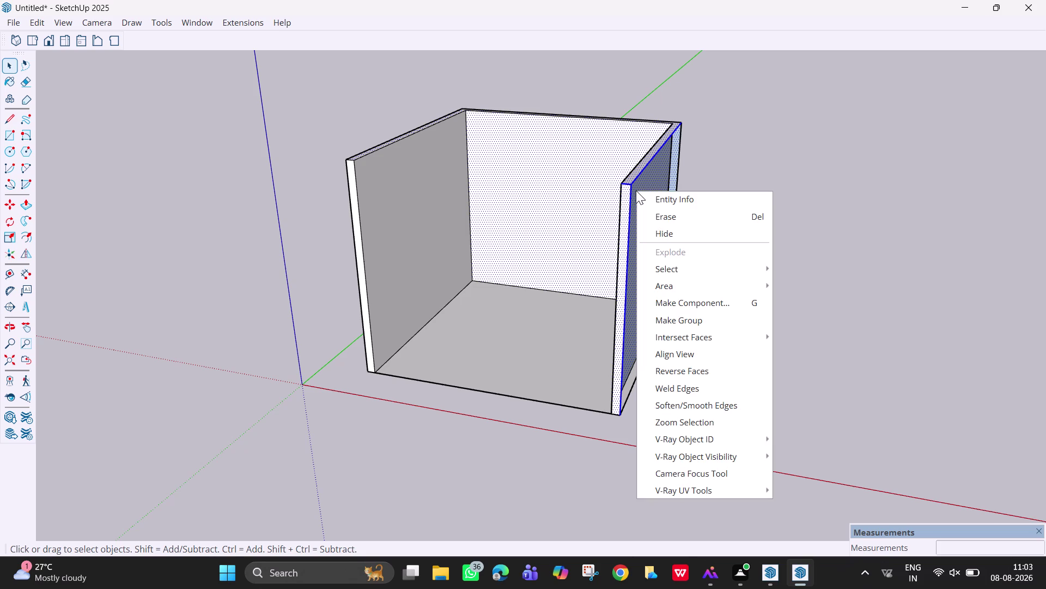
click(678, 236)
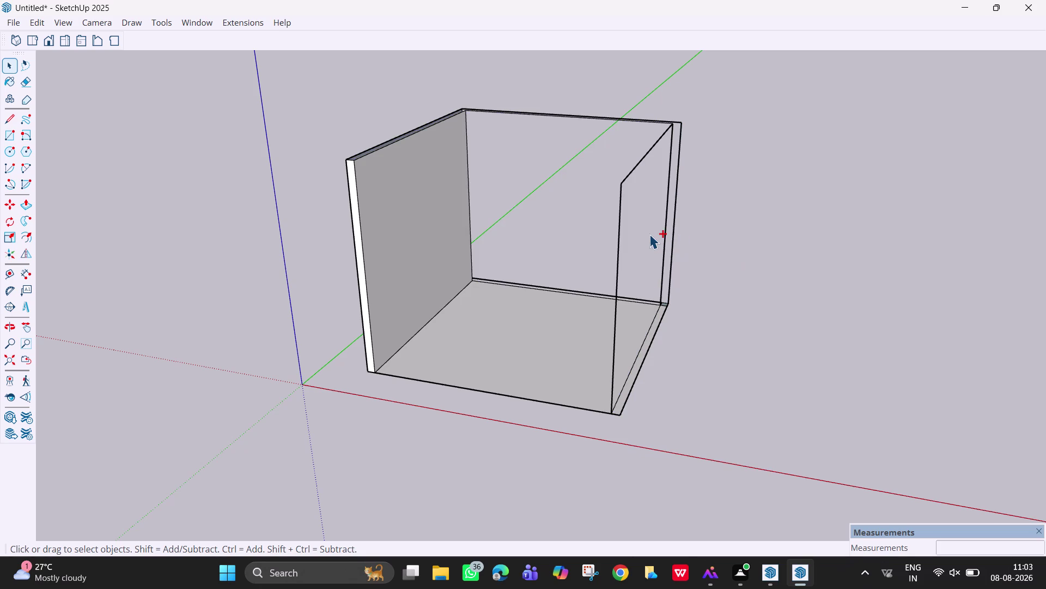
Undo the partial hide, then select the entire right wall and hide it.
key(ctrl+z)
click(641, 233)
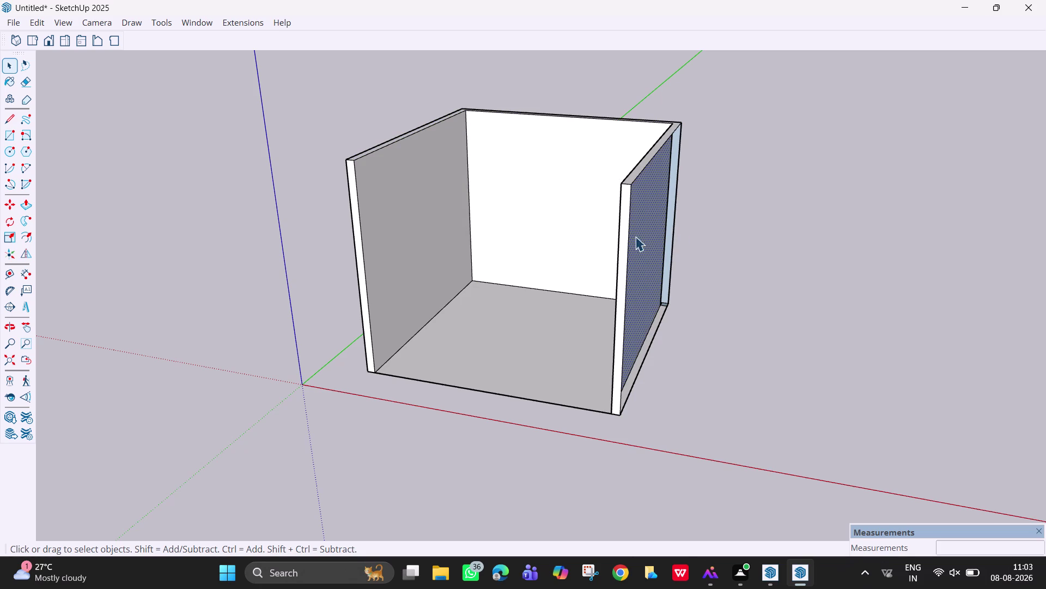
click(624, 241)
click(632, 182)
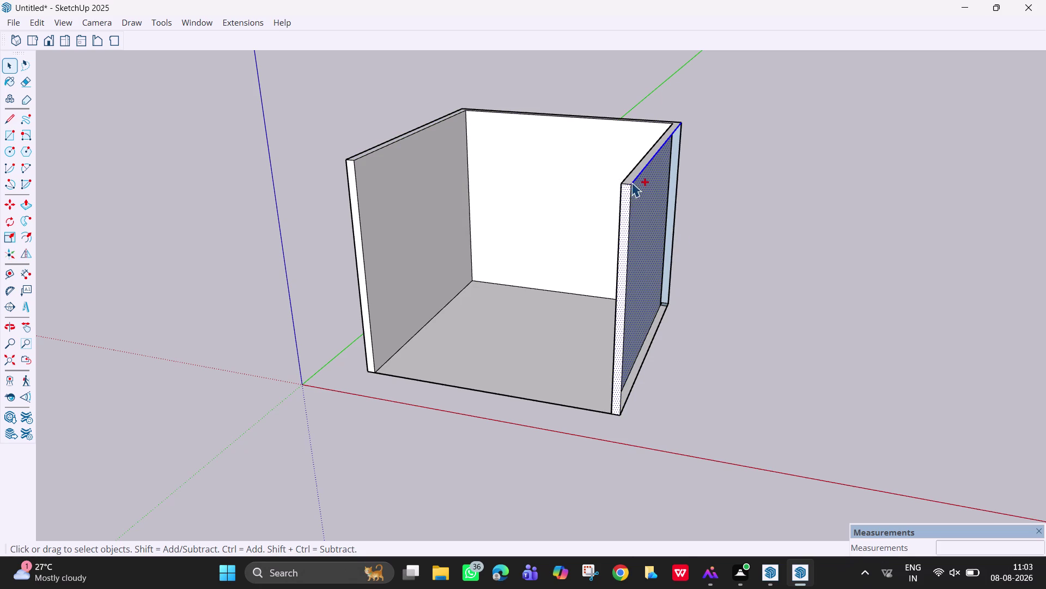
click(631, 192)
click(624, 182)
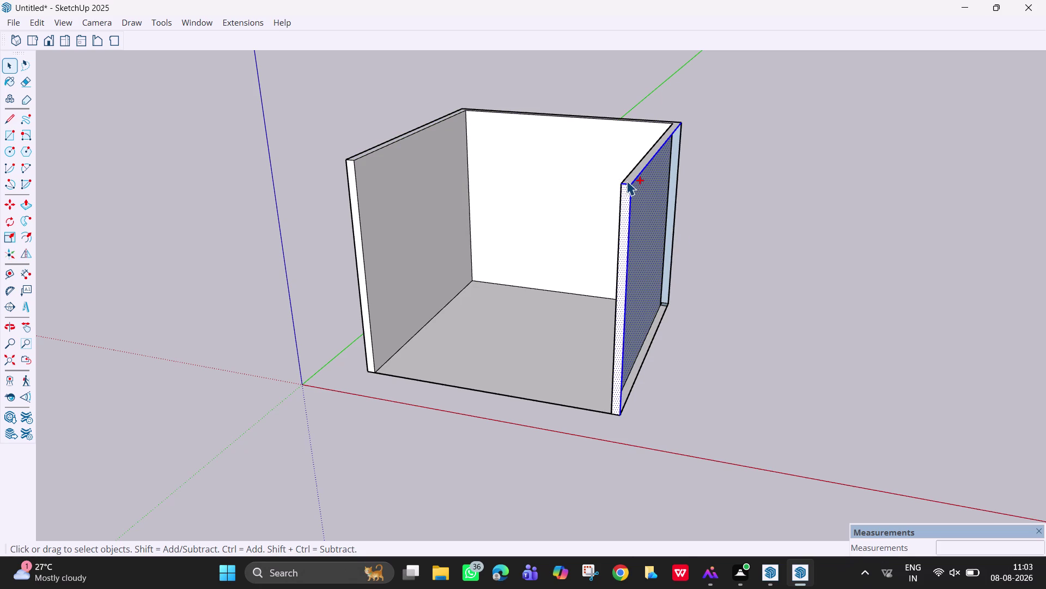
click(627, 179)
click(630, 181)
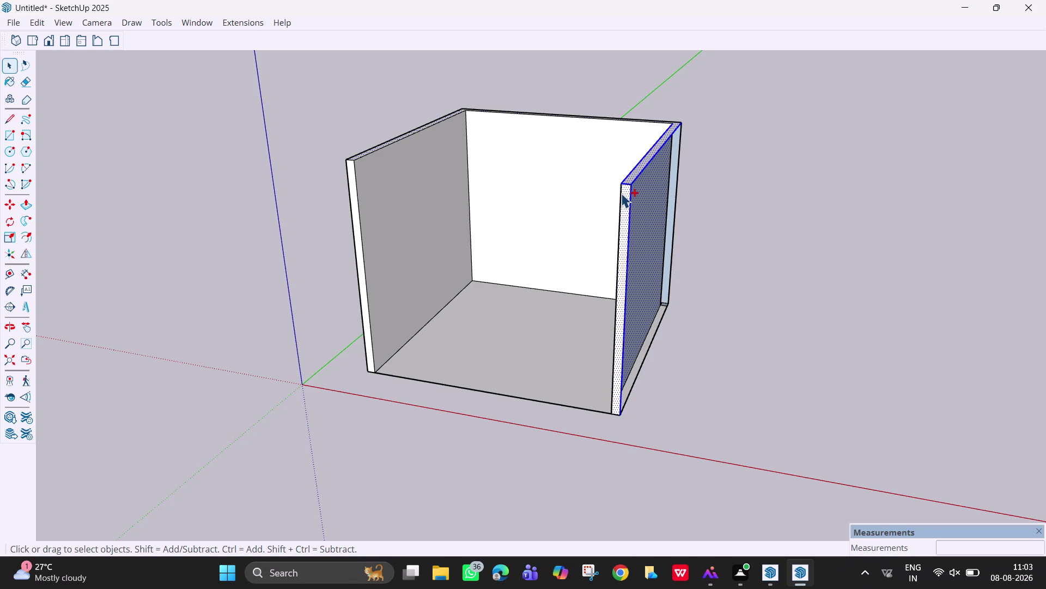
click(621, 193)
right_click(643, 236)
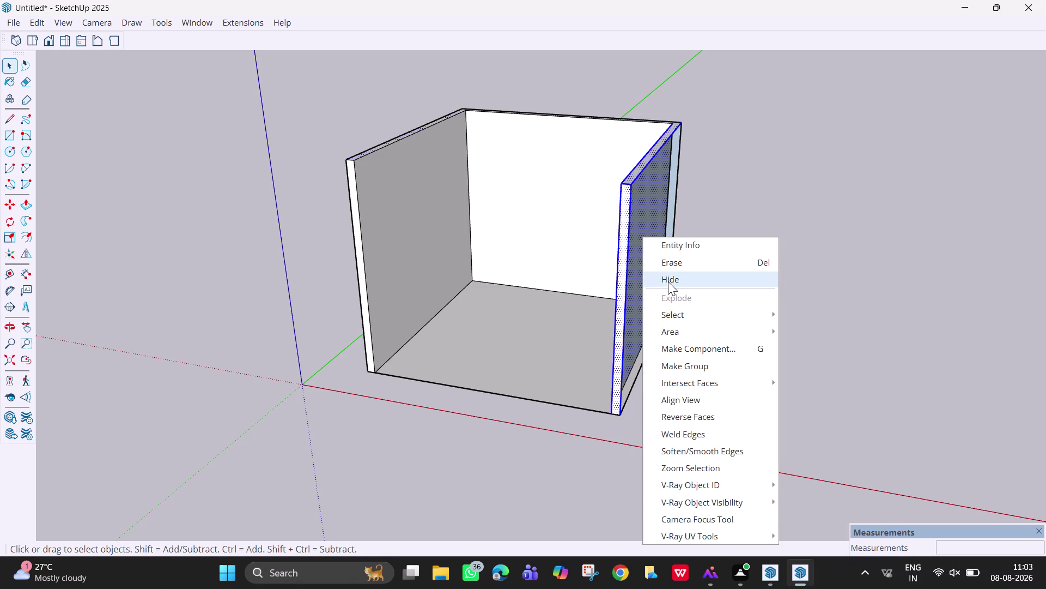
click(669, 280)
middle_click(644, 311)
scroll(up, 3)
scroll(up, 3)
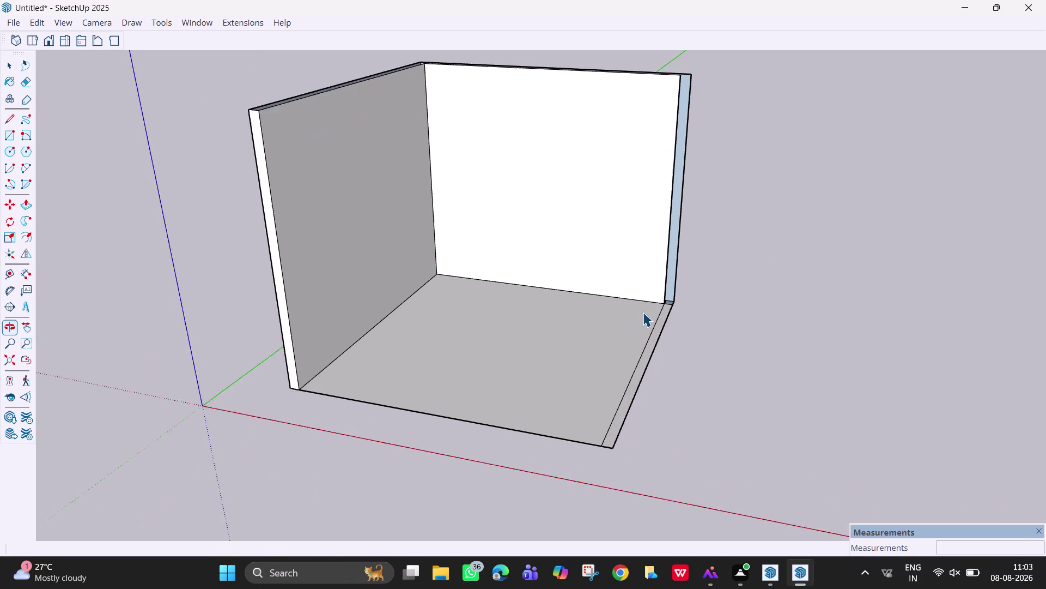
scroll(up, 3)
scroll(up, 3)
Orbit the camera around until the back wall faces the viewer squarely.
scroll(down, 3)
middle_drag(623, 289, 678, 304)
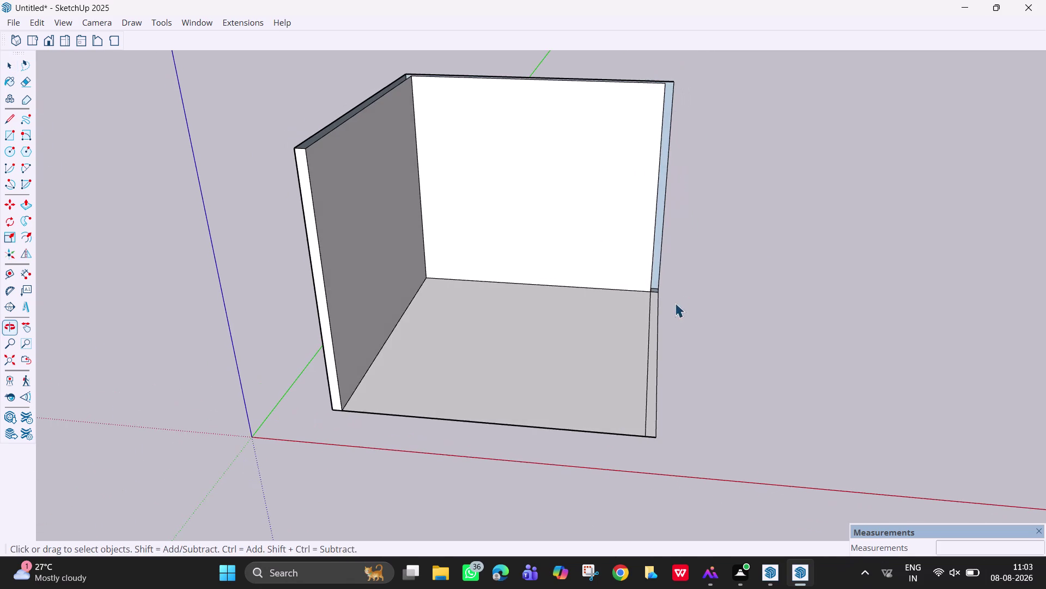
middle_drag(574, 209, 596, 214)
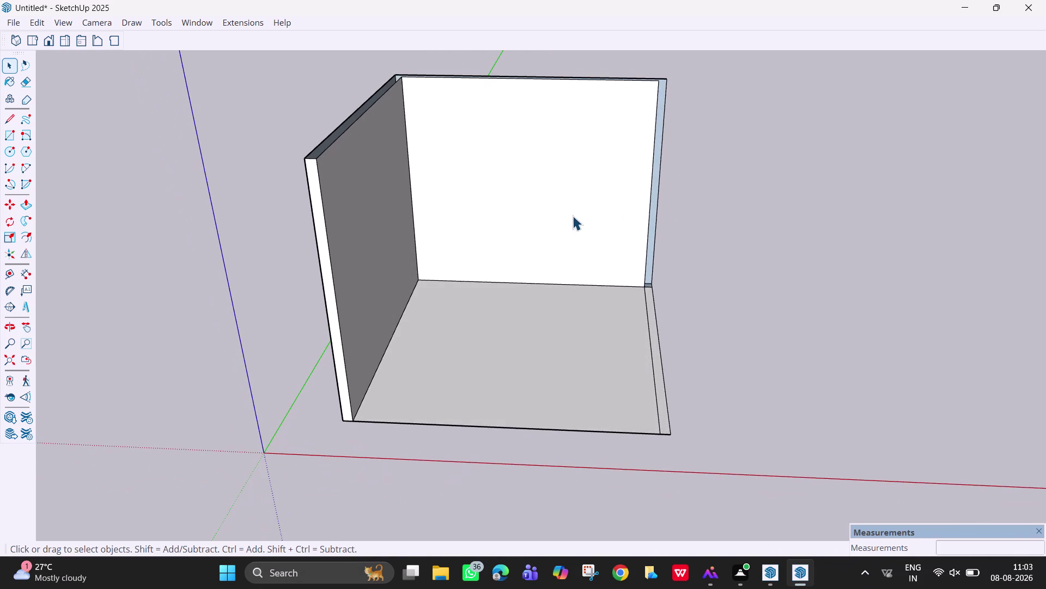
scroll(up, 3)
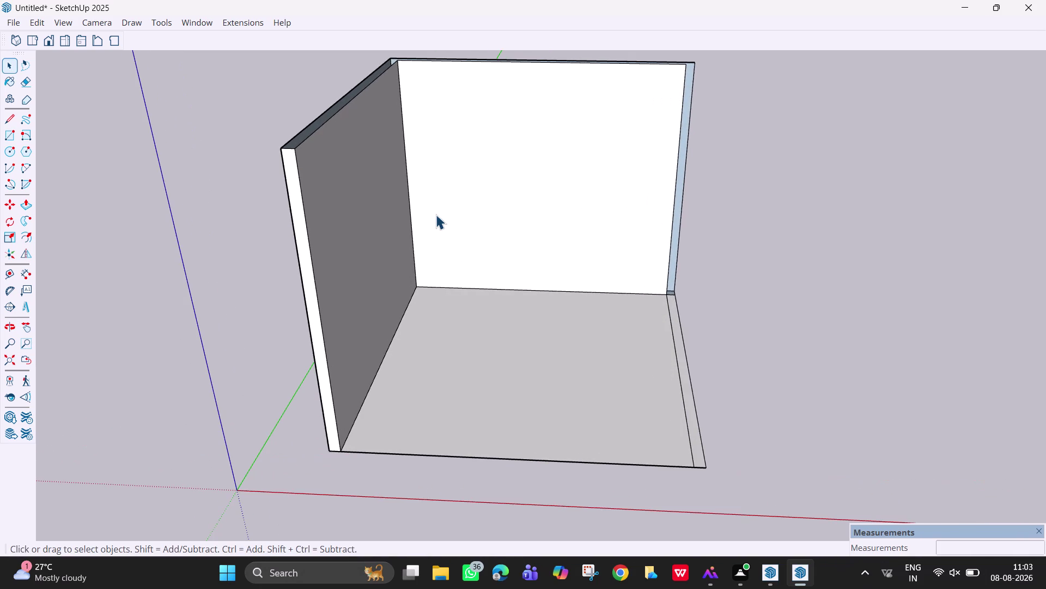
middle_drag(431, 212, 424, 210)
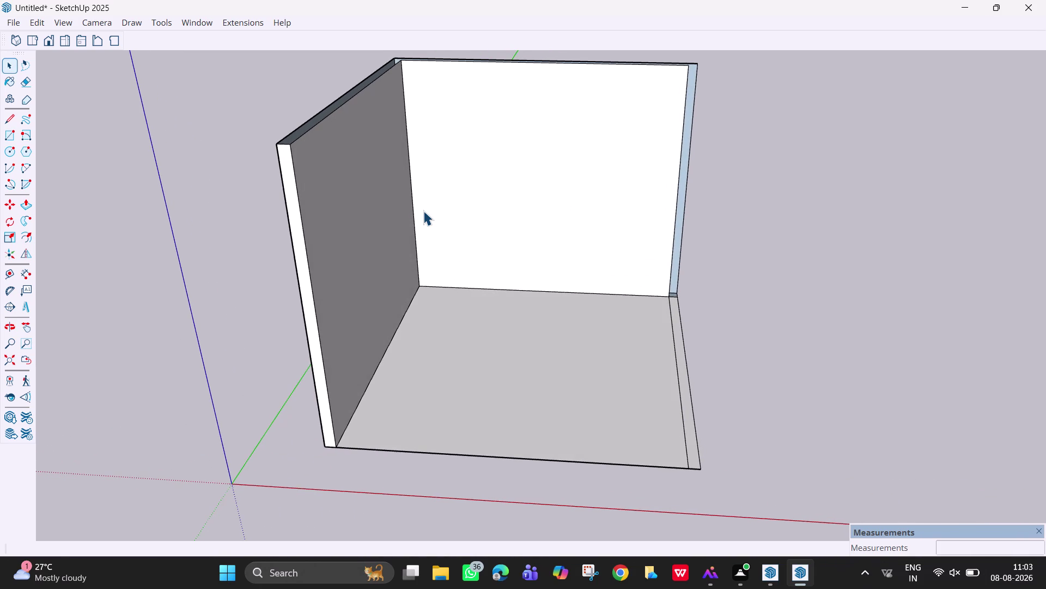
scroll(up, 3)
middle_drag(440, 165, 442, 116)
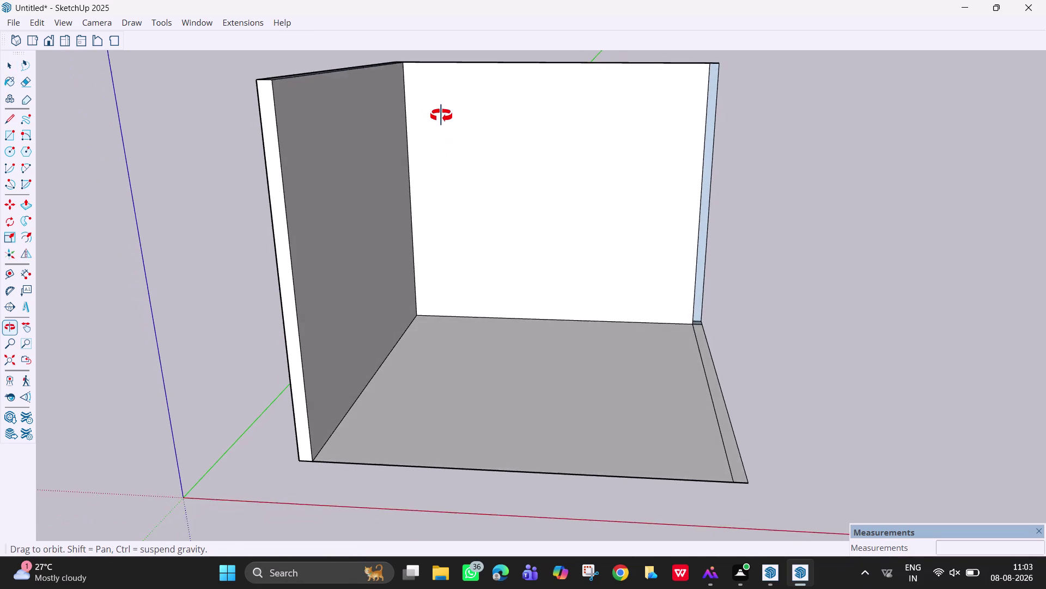
middle_drag(442, 116, 441, 104)
middle_click(441, 103)
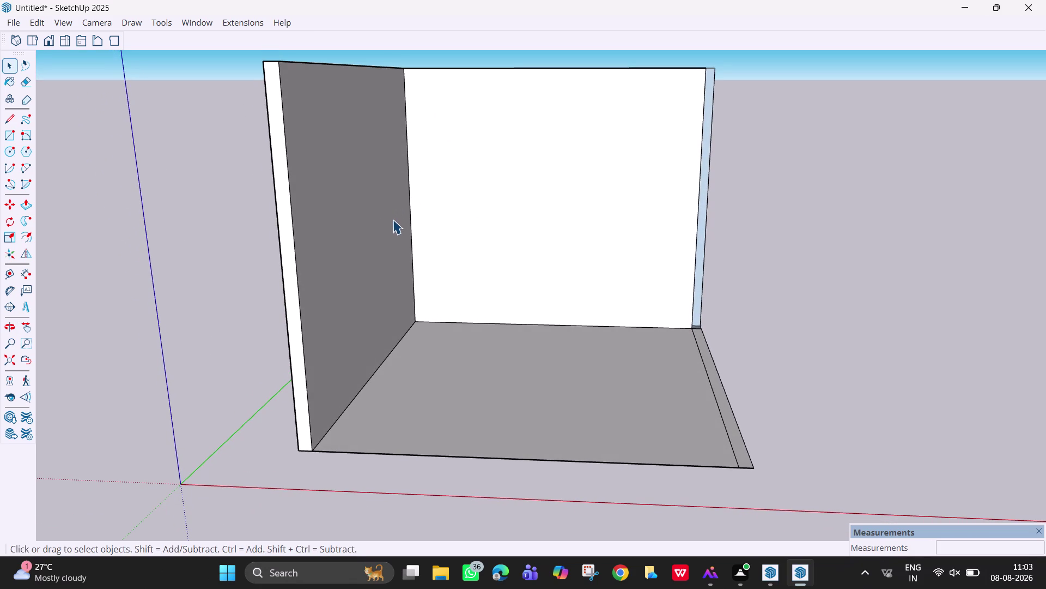
Pan and zoom to centre the back wall, then pick the Tape Measure tool.
key(h)
drag(515, 223, 555, 328)
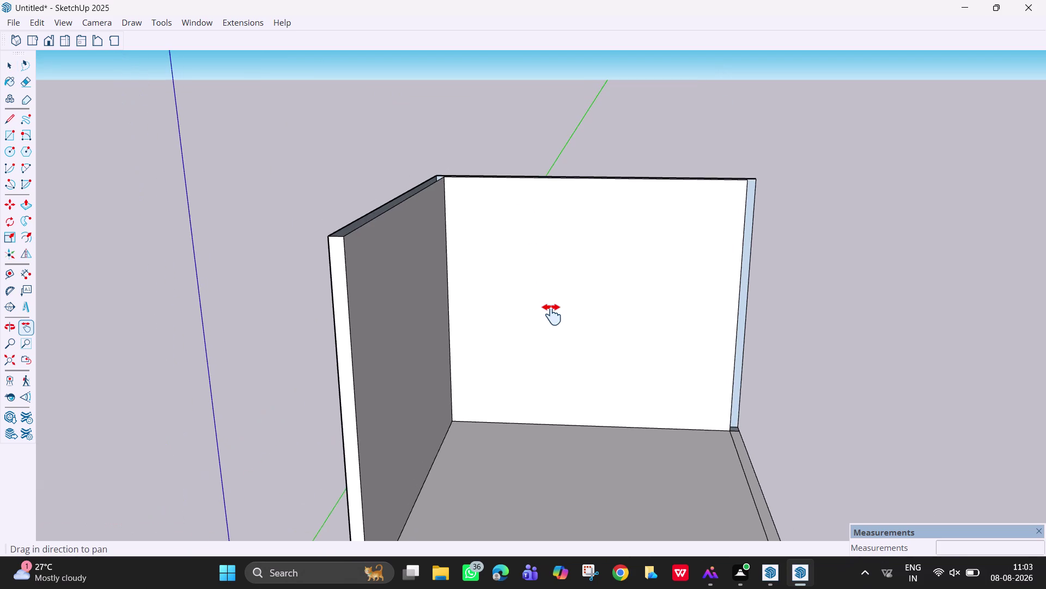
scroll(up, 3)
middle_drag(552, 314, 552, 272)
scroll(up, 3)
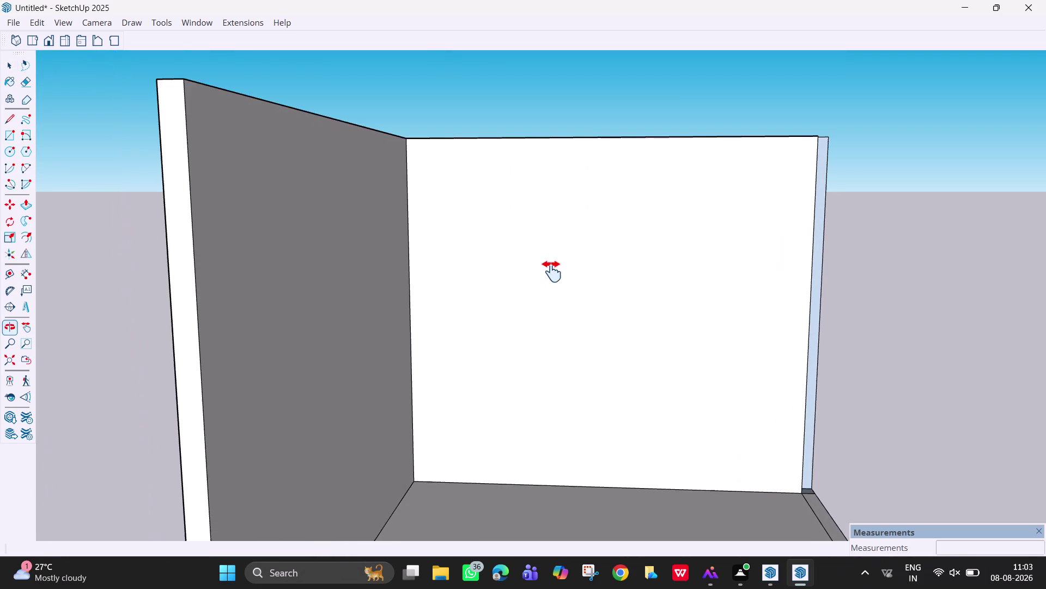
middle_drag(552, 271, 555, 260)
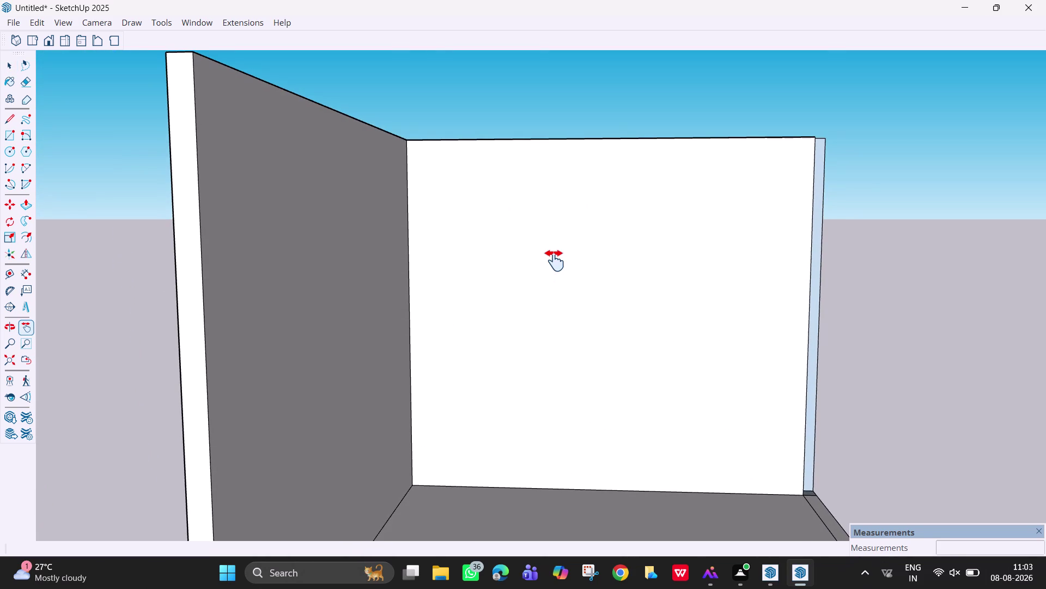
key(Escape)
key(t)
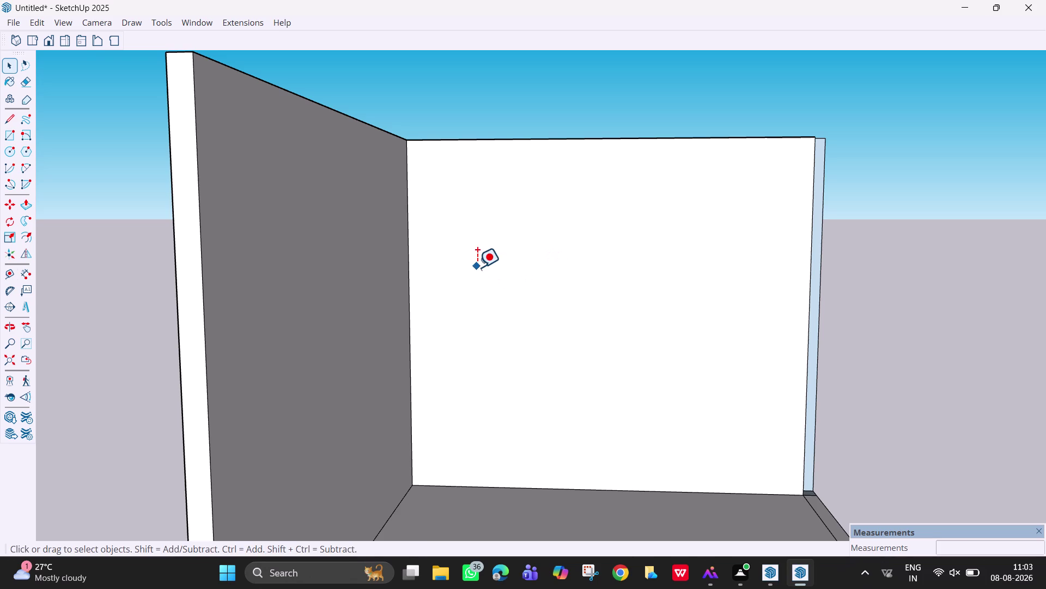
Place two vertical guides on the back wall, about 3' and 8' from its left edge.
click(410, 250)
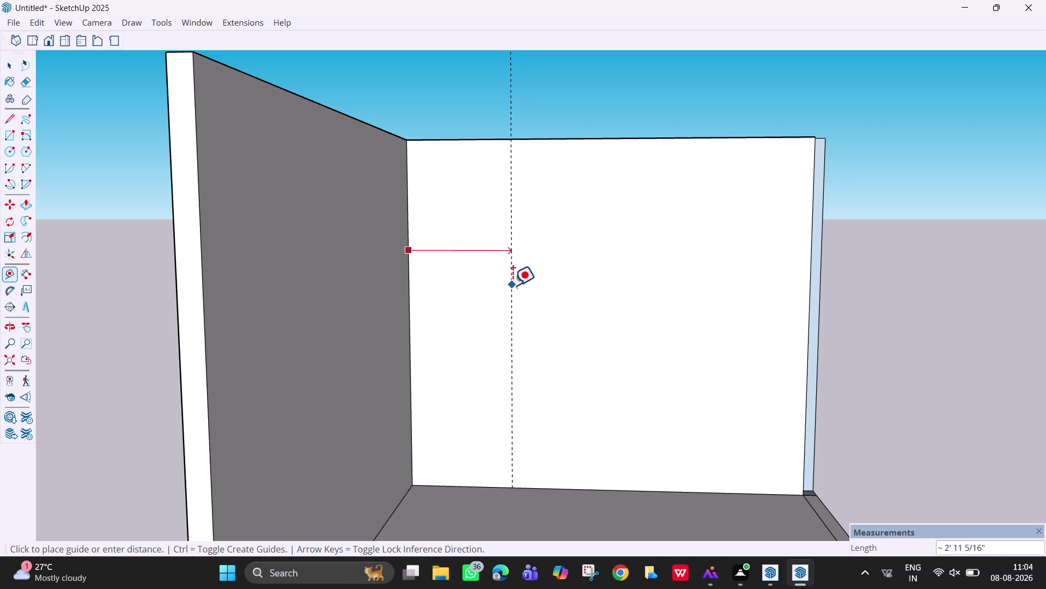
click(518, 289)
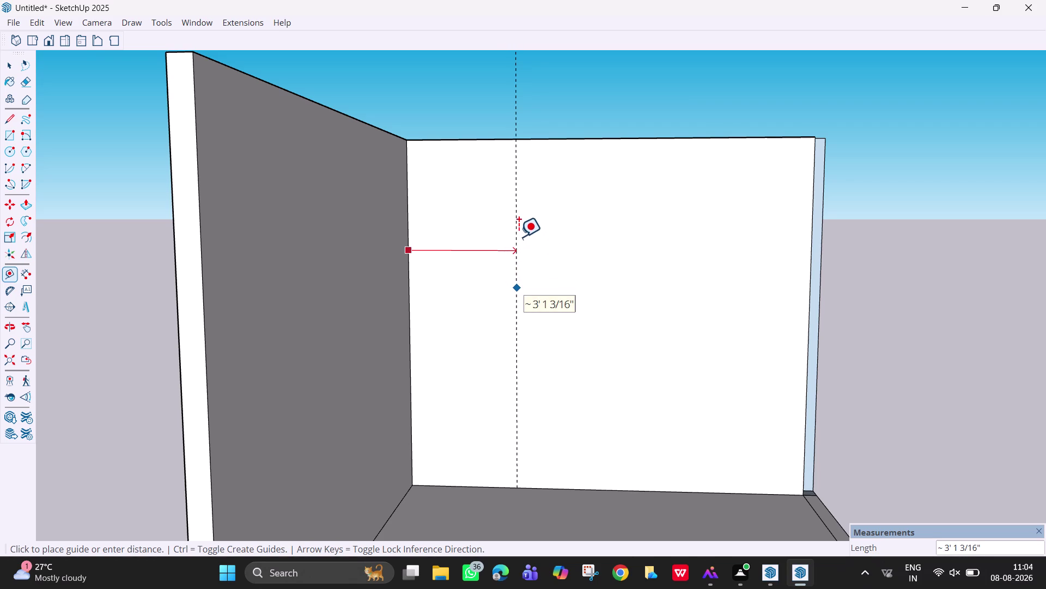
click(514, 227)
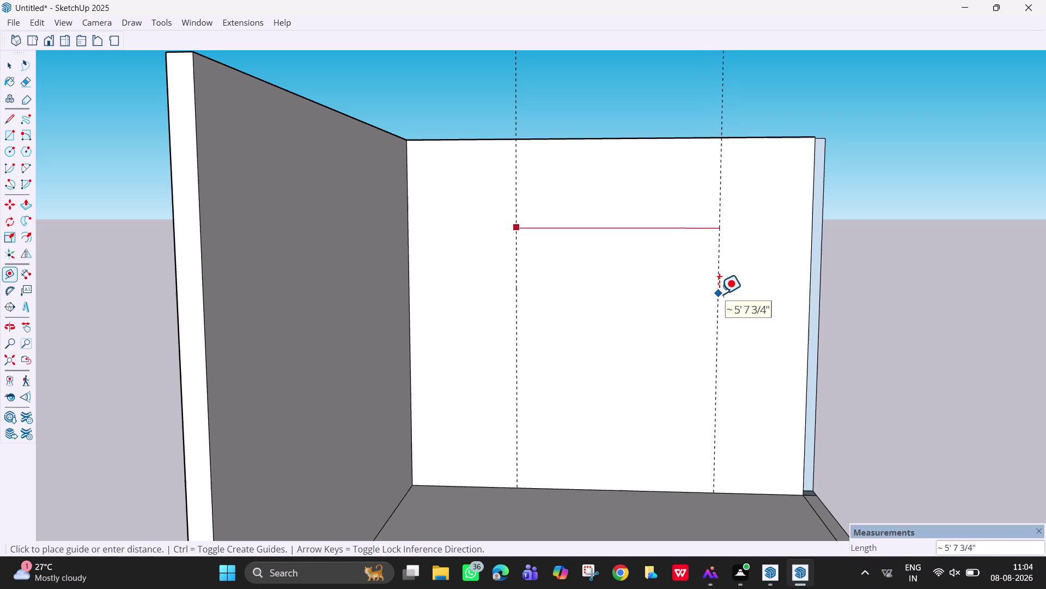
click(720, 294)
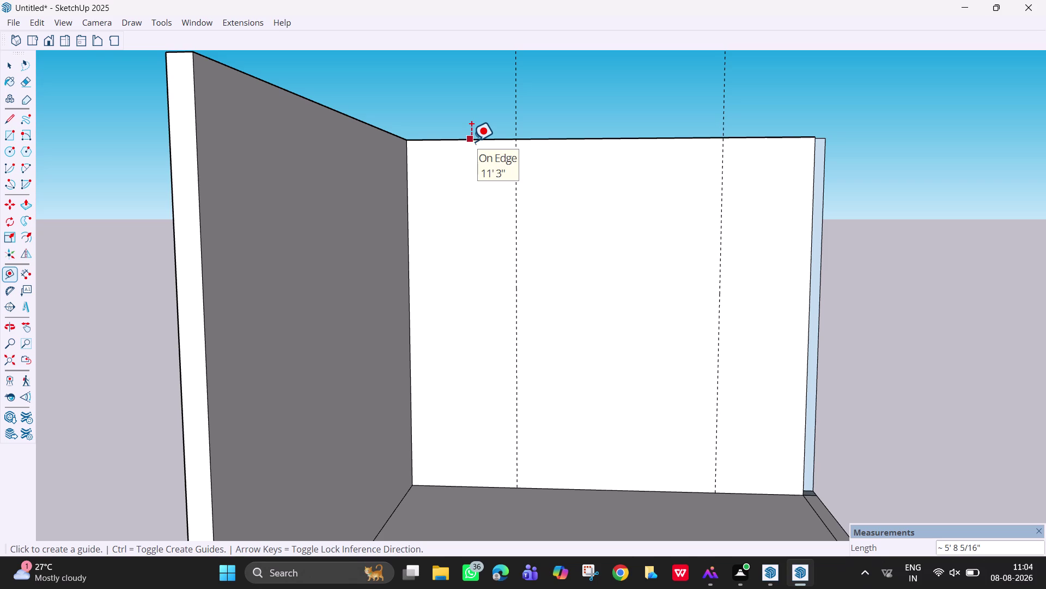
Add a horizontal guide just below the top edge and a vertical guide inside the left edge.
click(470, 141)
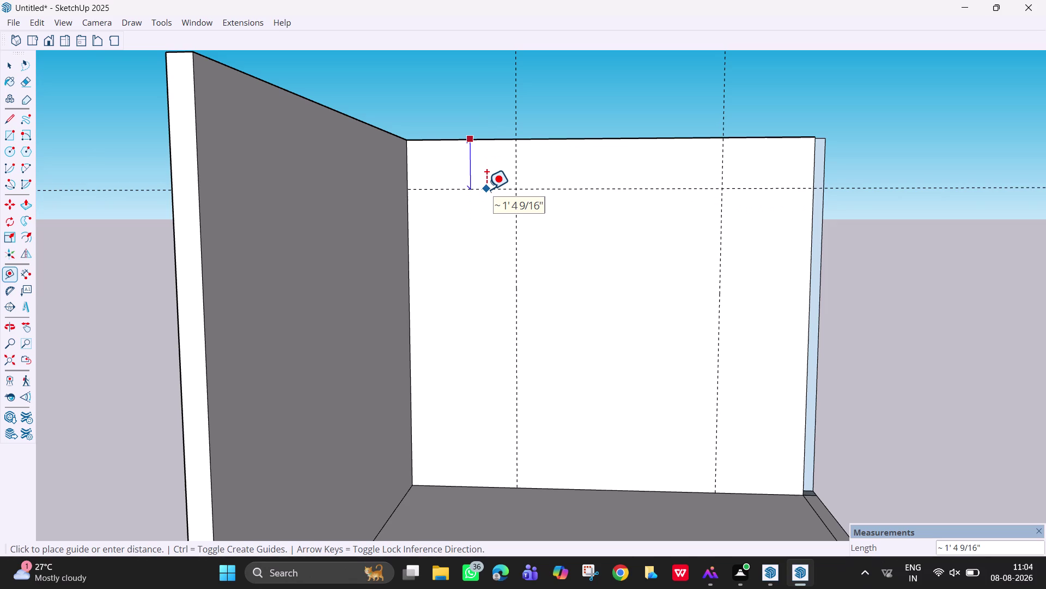
click(493, 159)
click(409, 202)
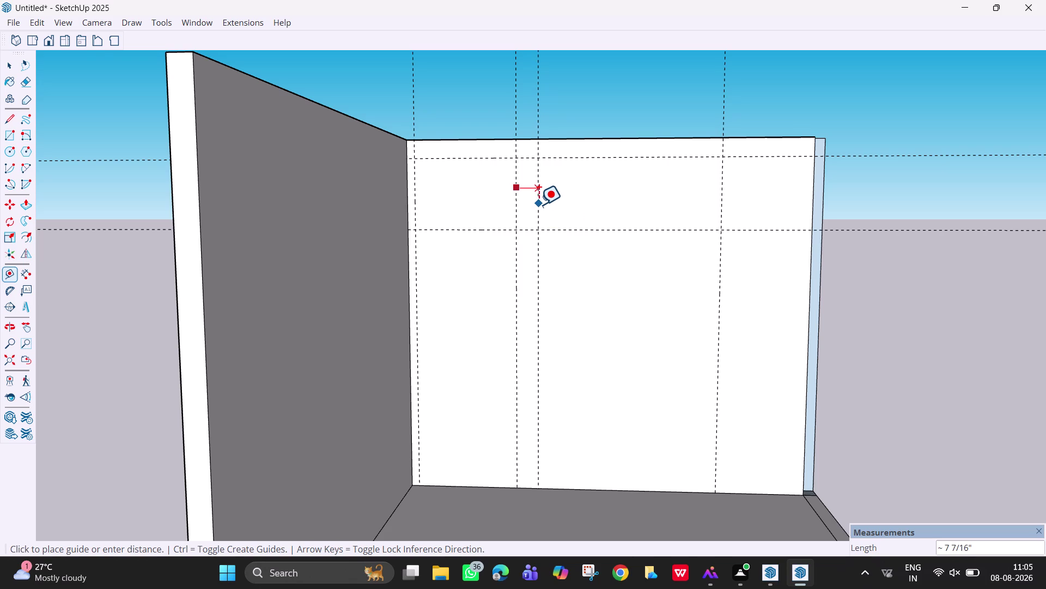
Place a vertical guide a few inches right of the first vertical guide, then return to Select.
click(538, 204)
key(Escape)
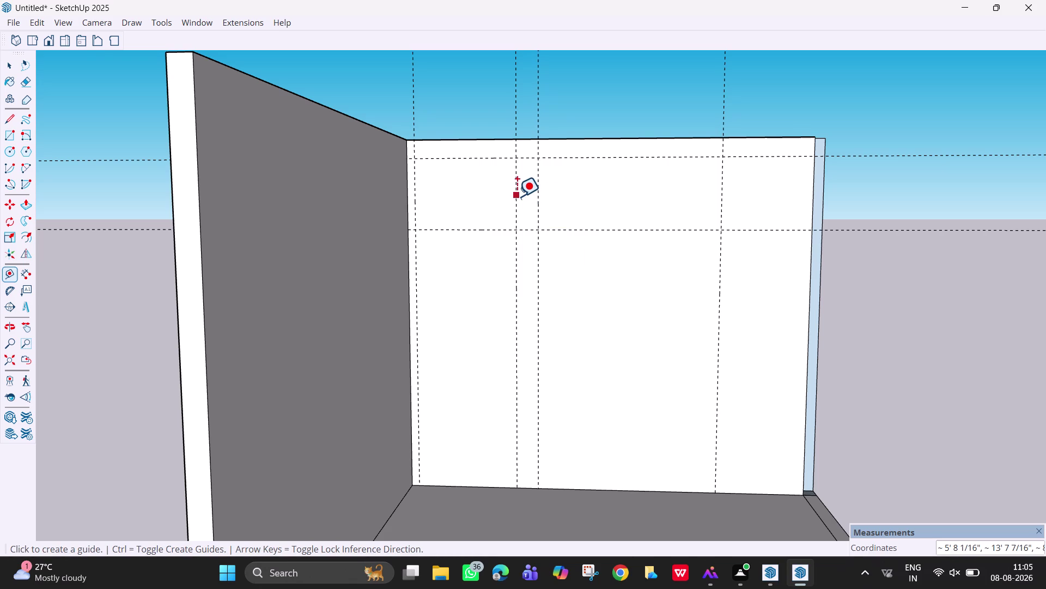
key(space)
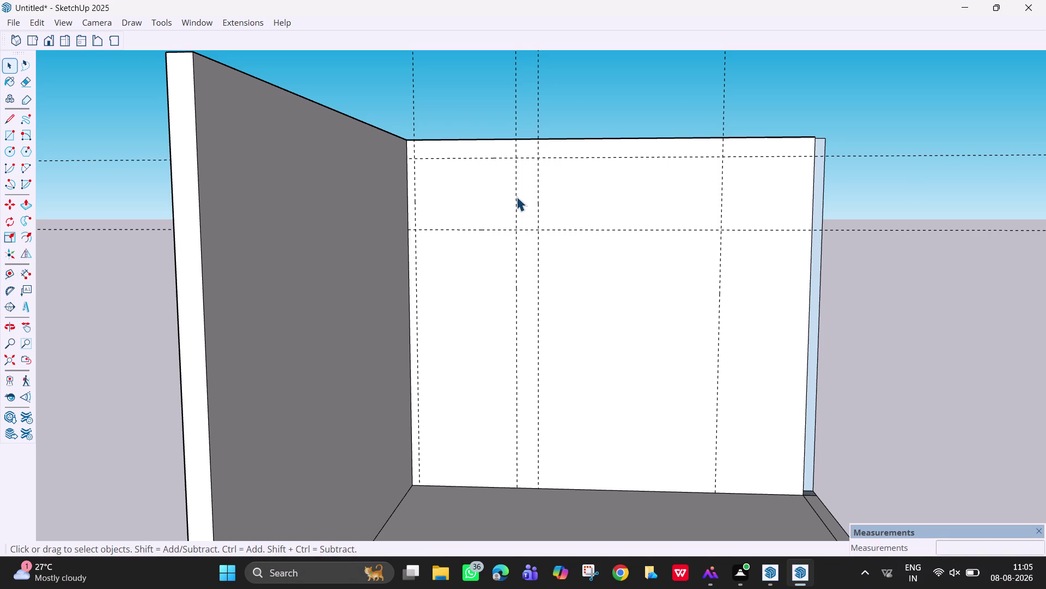
click(517, 196)
key(Escape)
key(space)
key(space)
click(969, 110)
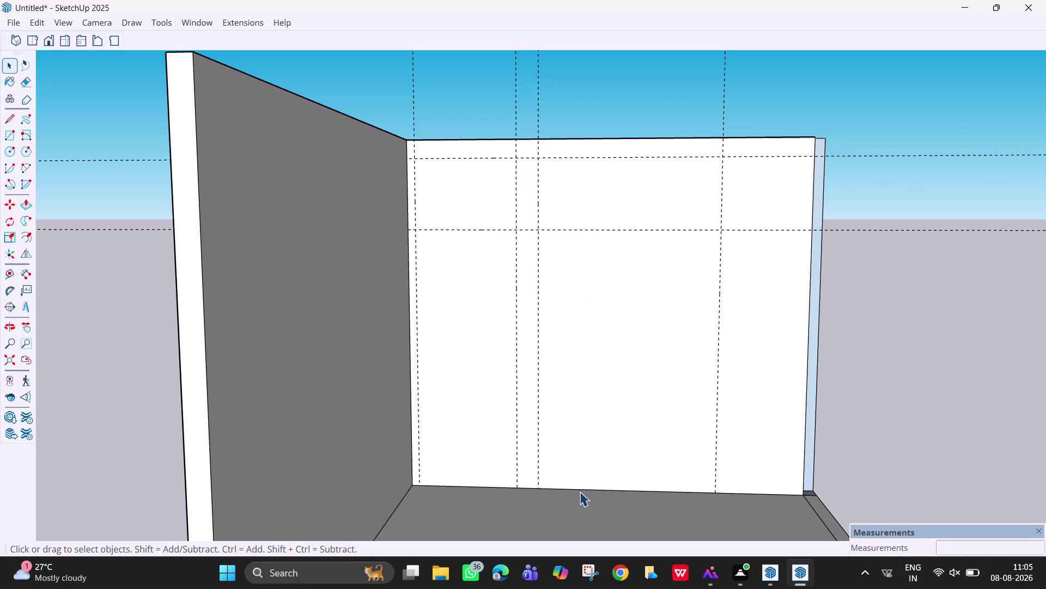
Place a horizontal guide line along the back wall's bottom edge at 0".
key(t)
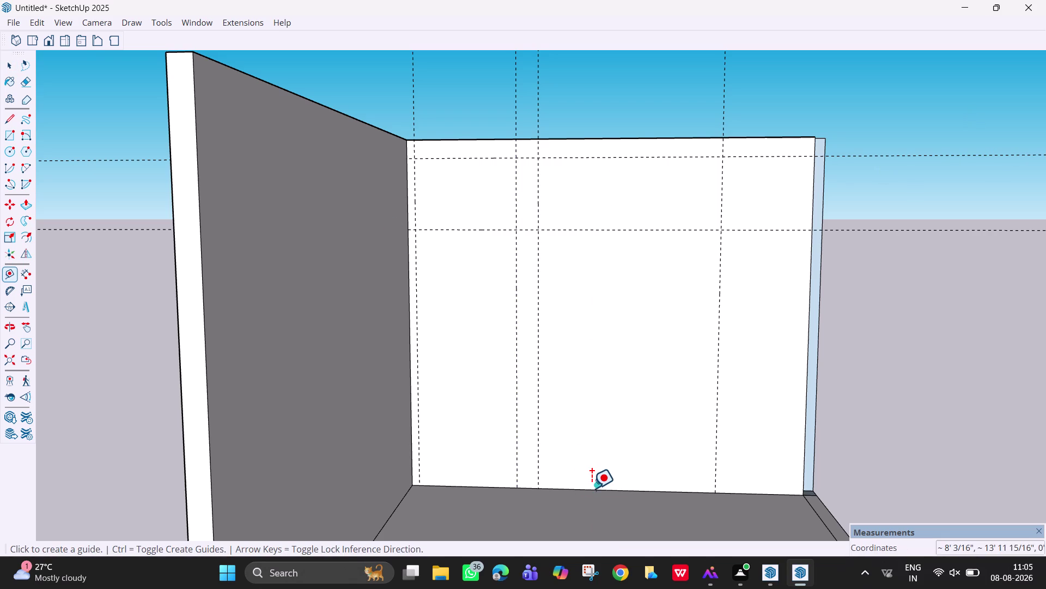
click(580, 488)
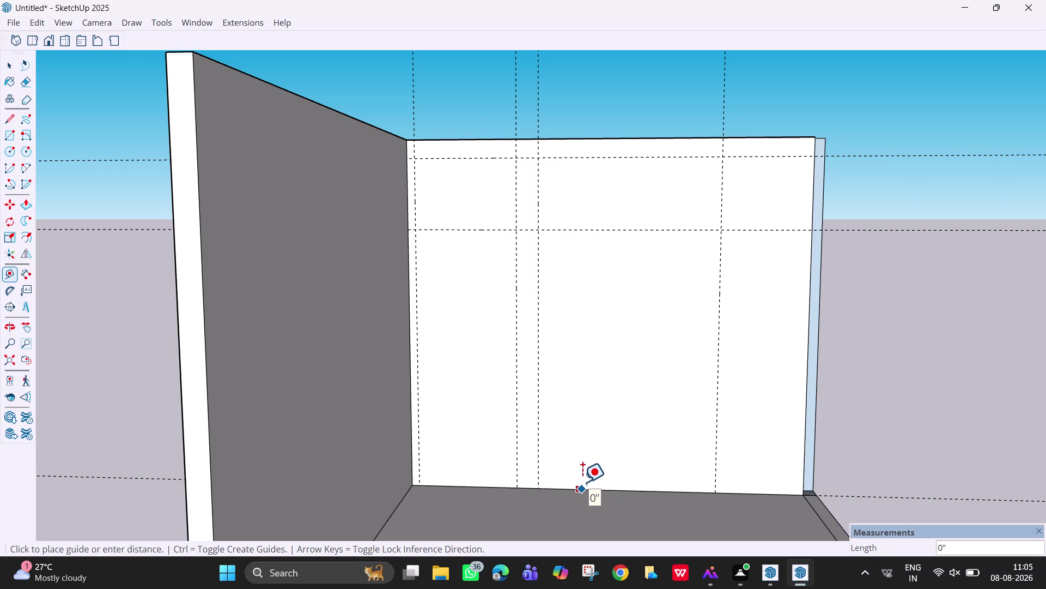
text(200)
key(Escape)
key(Escape)
key(Escape)
key(Escape)
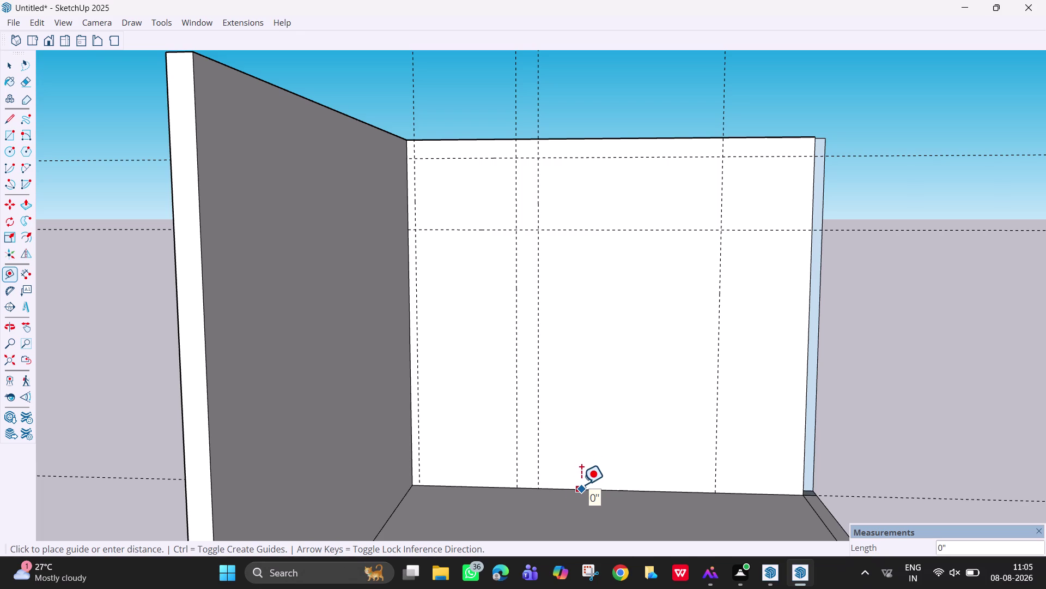
Cancel the active tools and restore the SketchUp window from full screen.
key(space)
key(Escape)
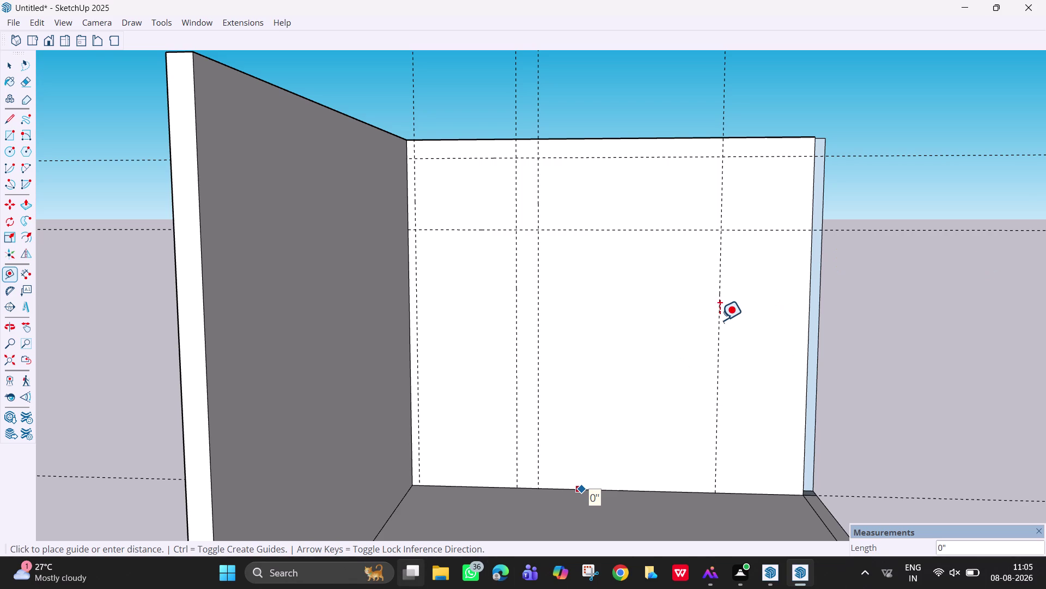
key(Escape)
key(space)
key(space)
key(space)
key(space)
key(space)
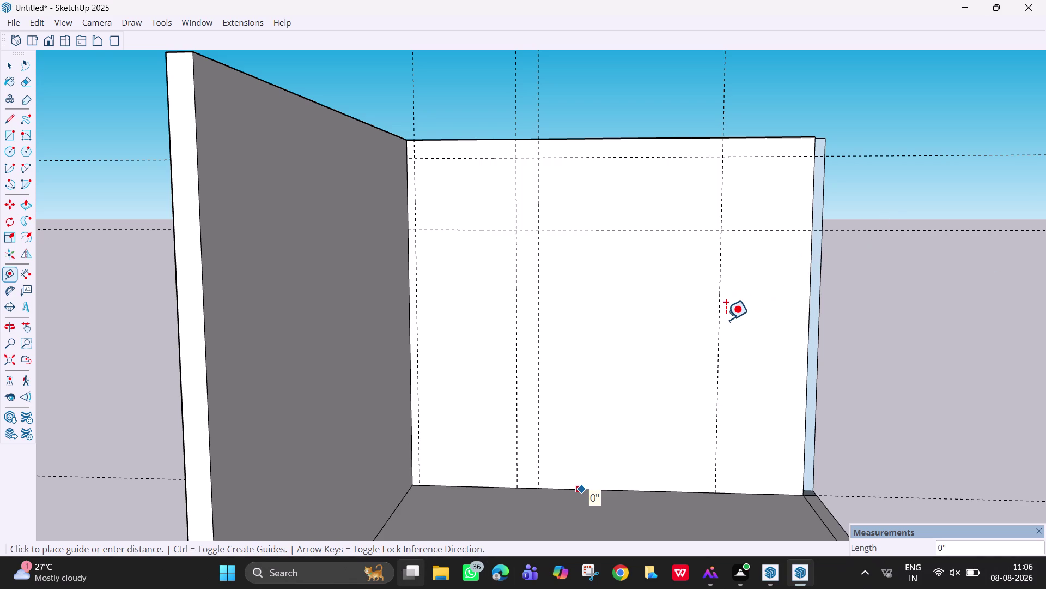
key(Escape)
key(space)
key(space)
key(Escape)
key(space)
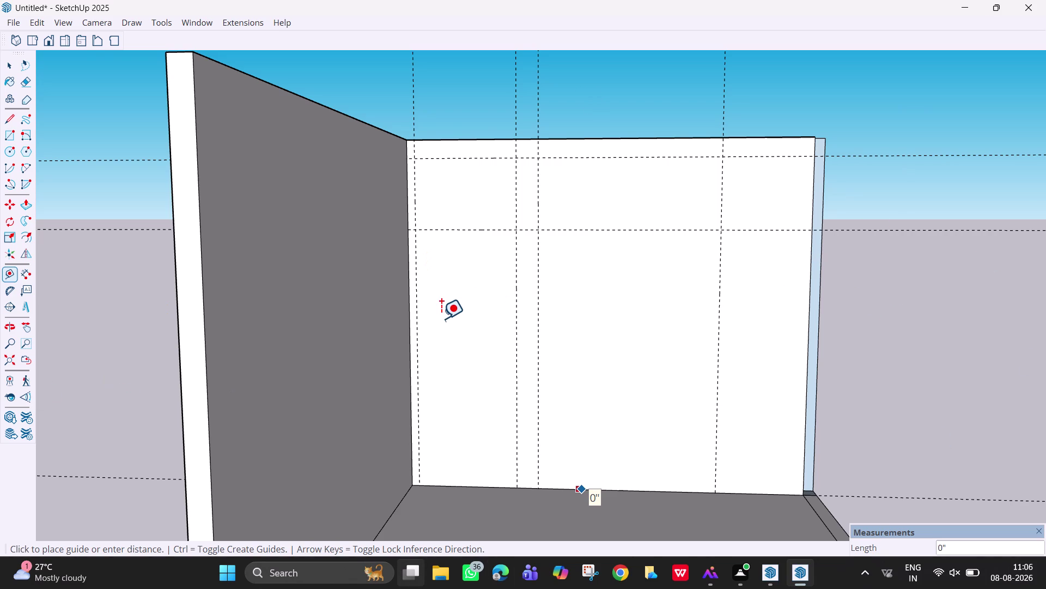
text(hh)
key(Escape)
key(space)
key(space)
key(space)
key(space)
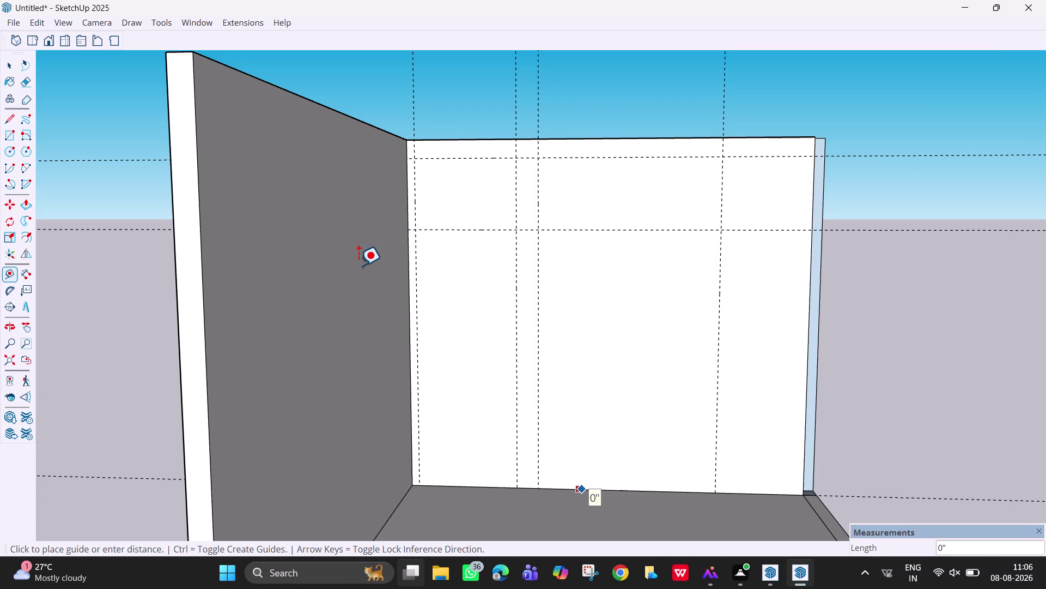
key(space)
key(Escape)
key(space)
key(space)
key(space)
key(space)
key(space)
key(space)
key(Escape)
key(Escape)
key(Escape)
key(Escape)
key(Return)
key(Return)
key(Escape)
key(Return)
key(Escape)
text(l,l,d)
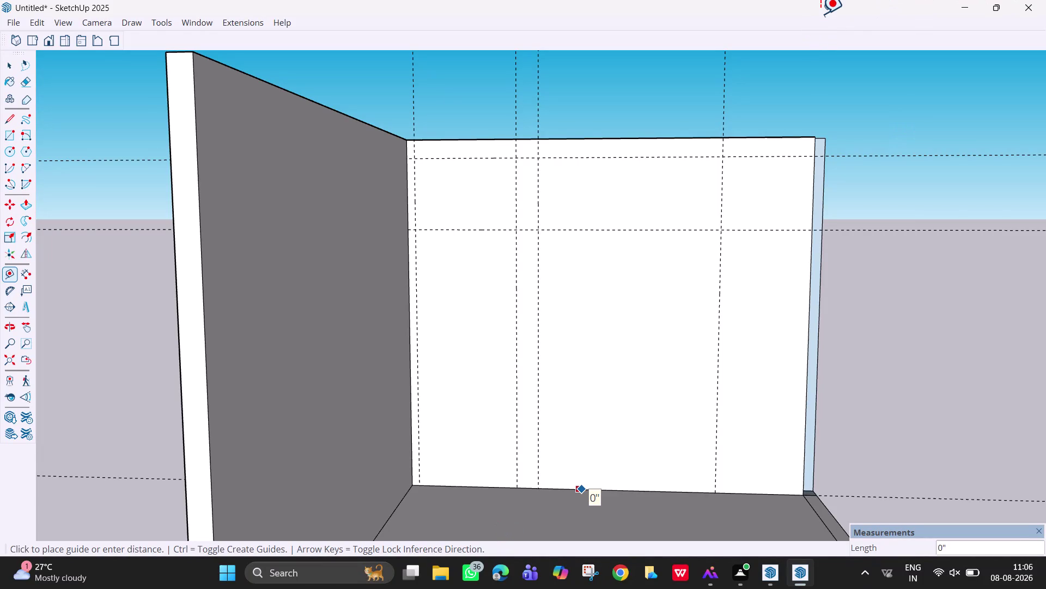
double_click(821, 12)
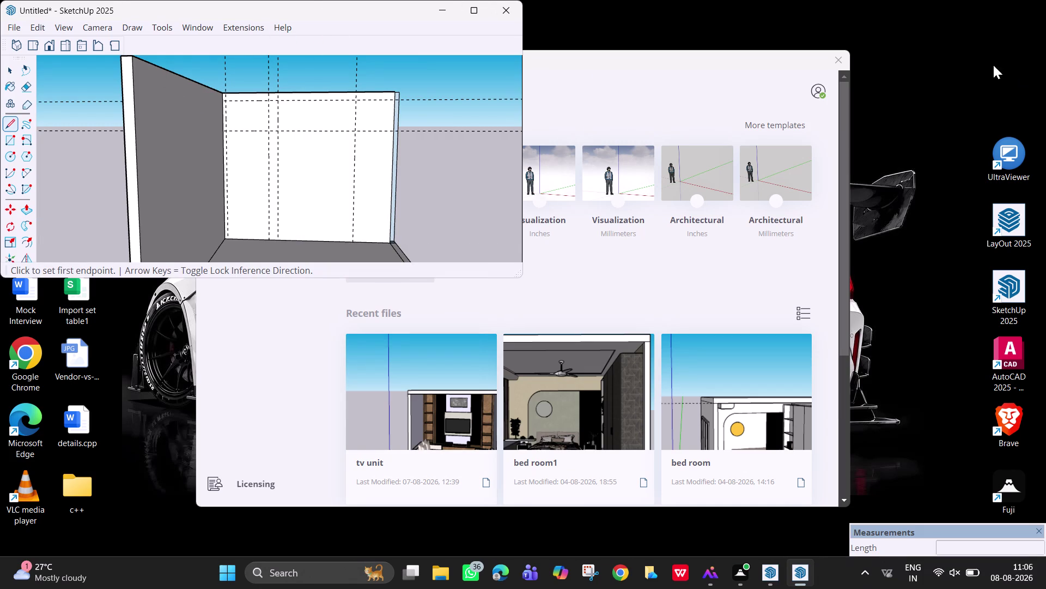
Bring the Welcome to SketchUp start screen forward and close it.
click(838, 60)
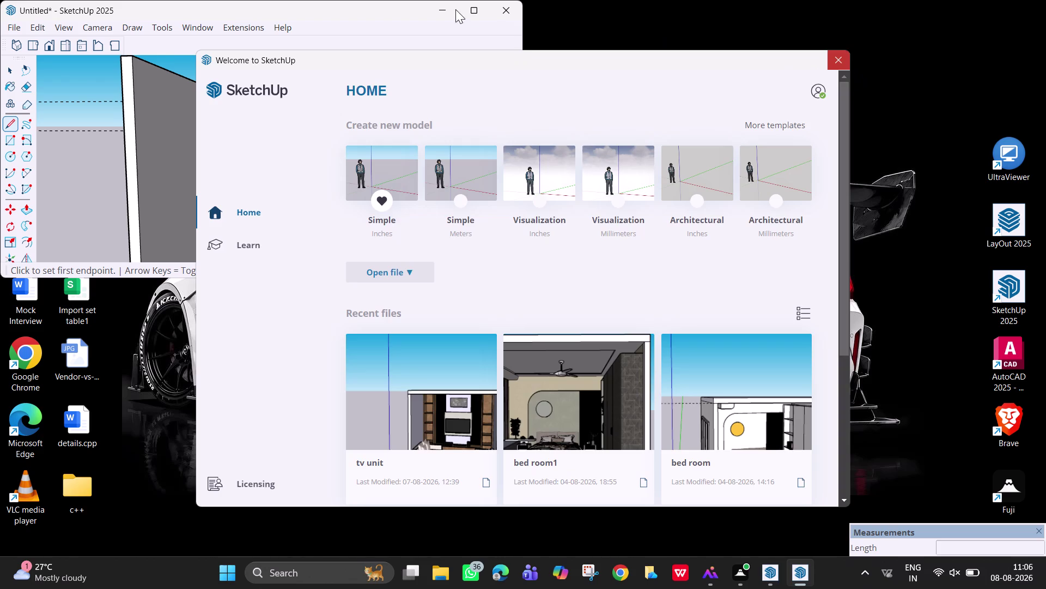
click(377, 13)
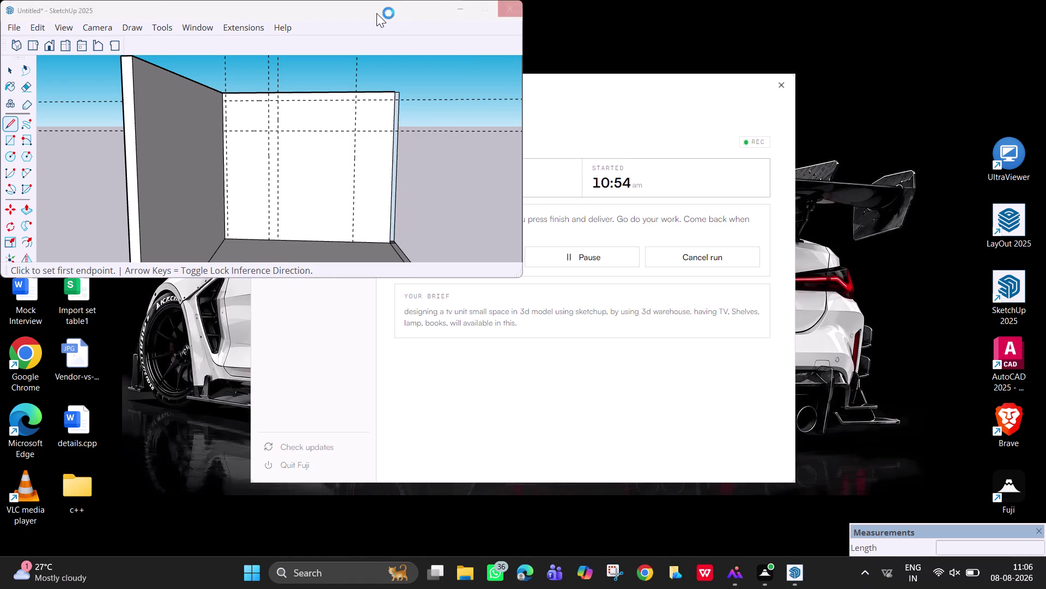